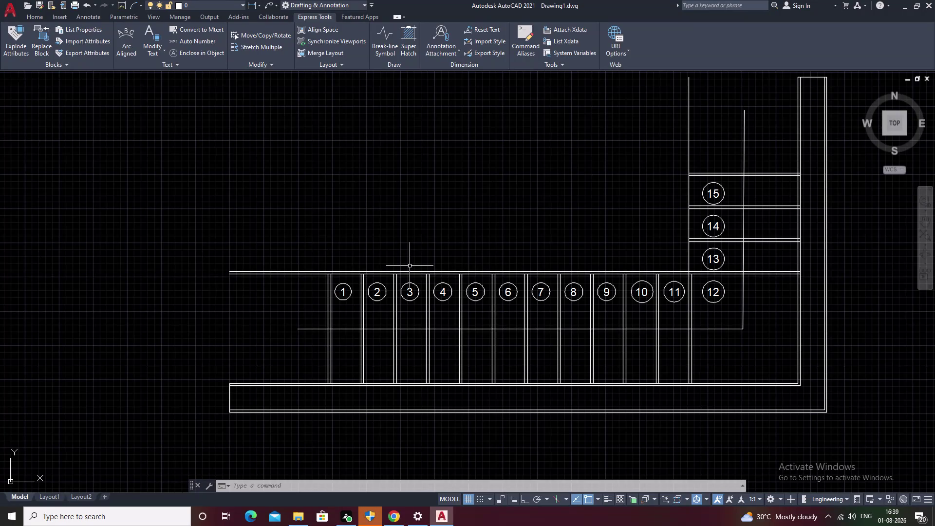
Cancel pending commands and clear the selected long line above the bays.
key(Escape)
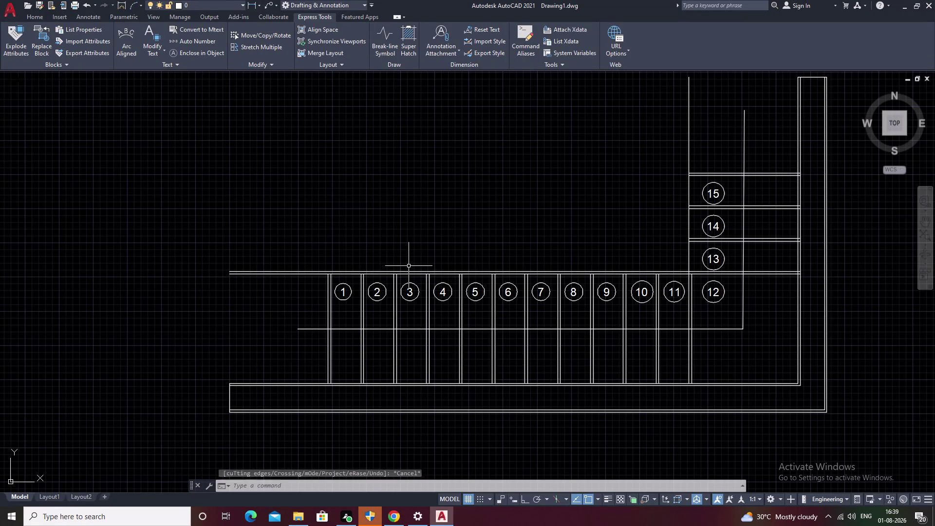
middle_drag(377, 262, 353, 268)
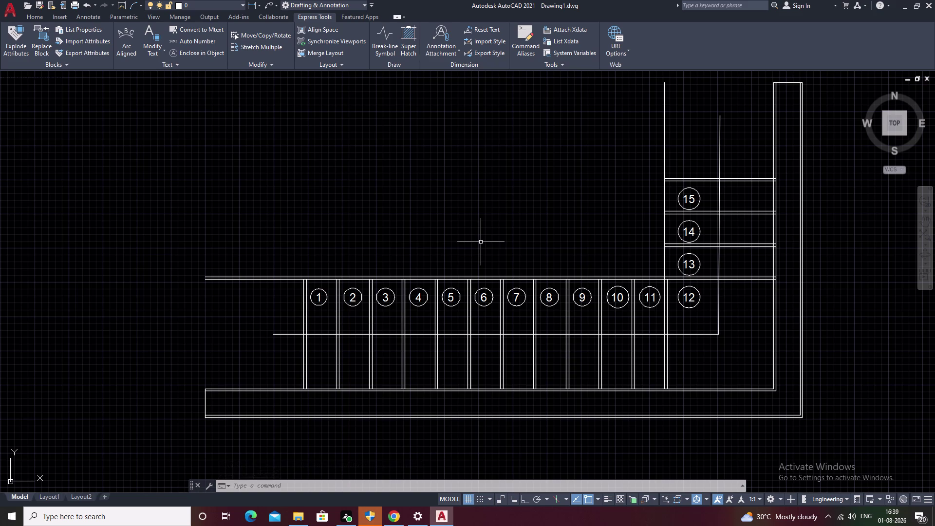
key(Escape)
click(479, 274)
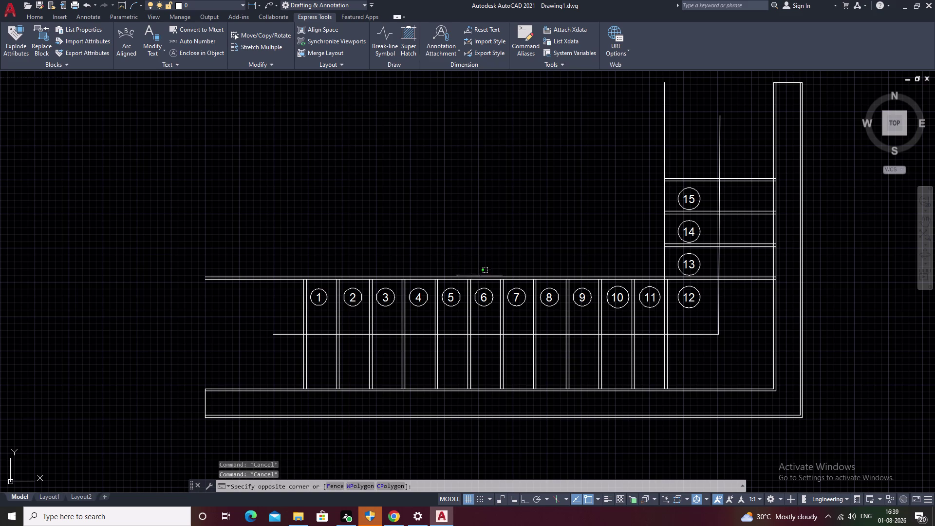
click(479, 277)
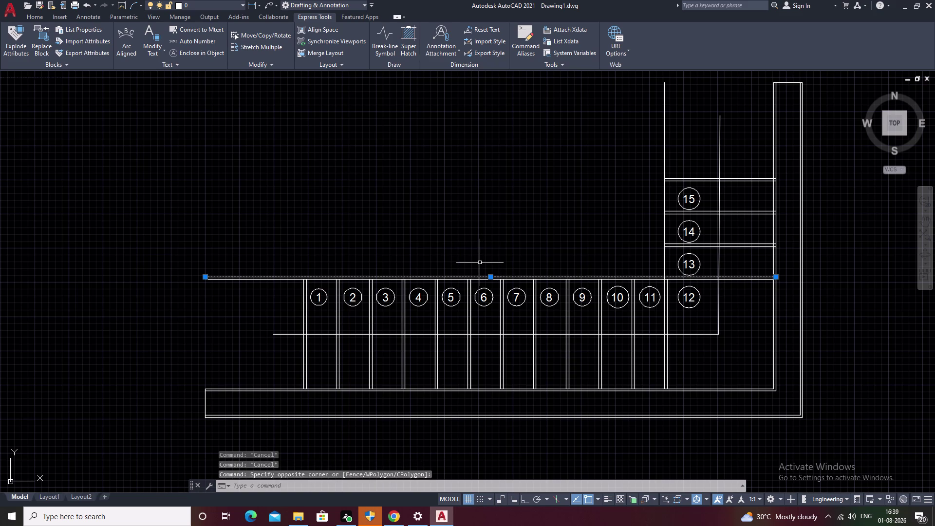
key(Escape)
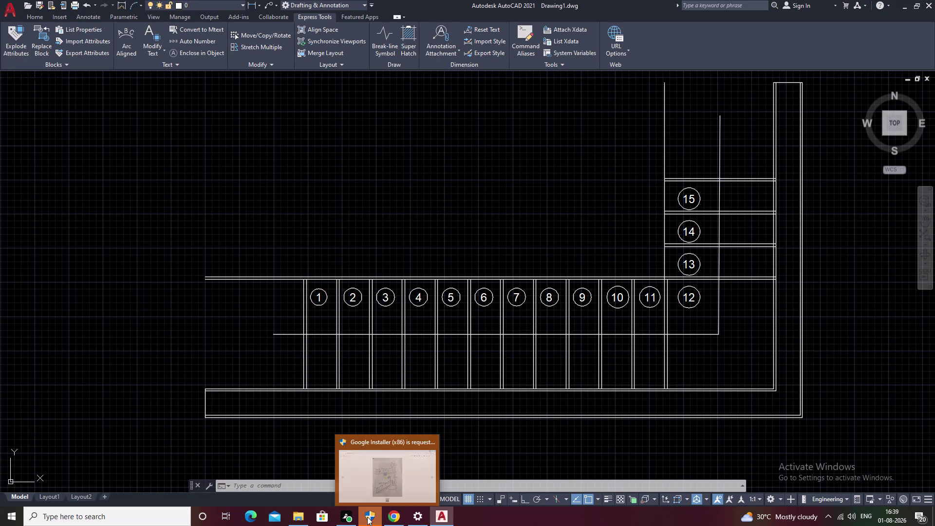
key(Escape)
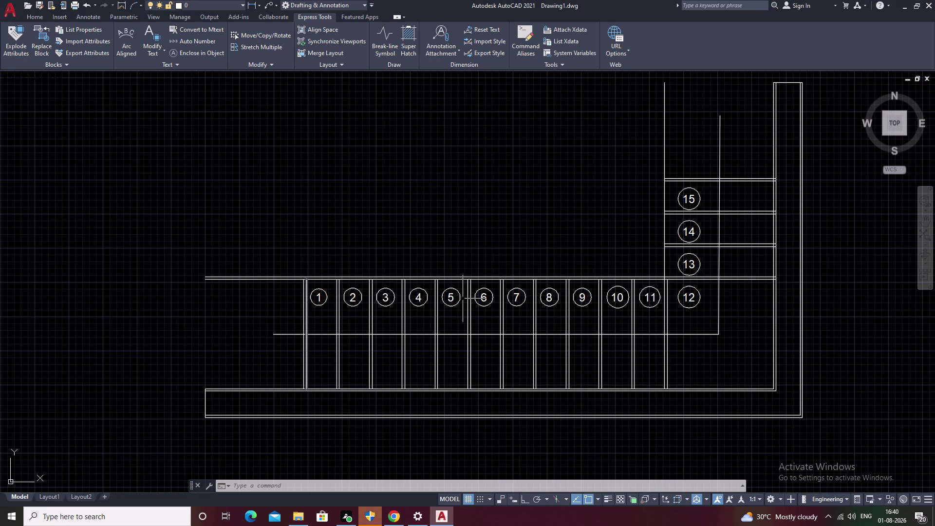
key(Escape)
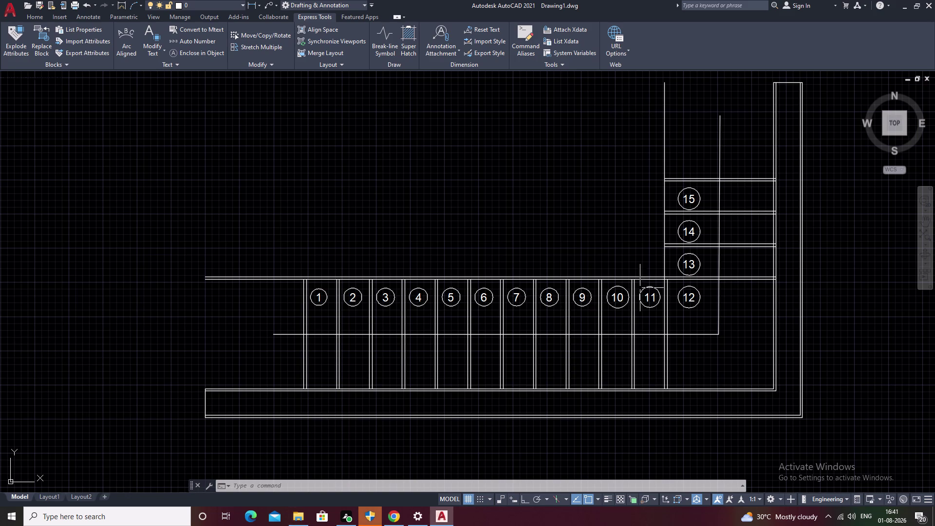
key(Escape)
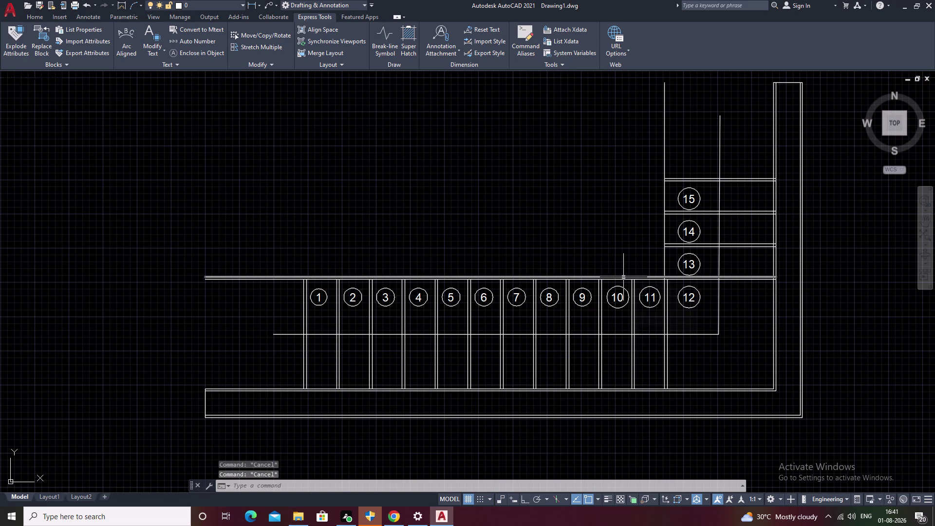
middle_drag(520, 257, 539, 241)
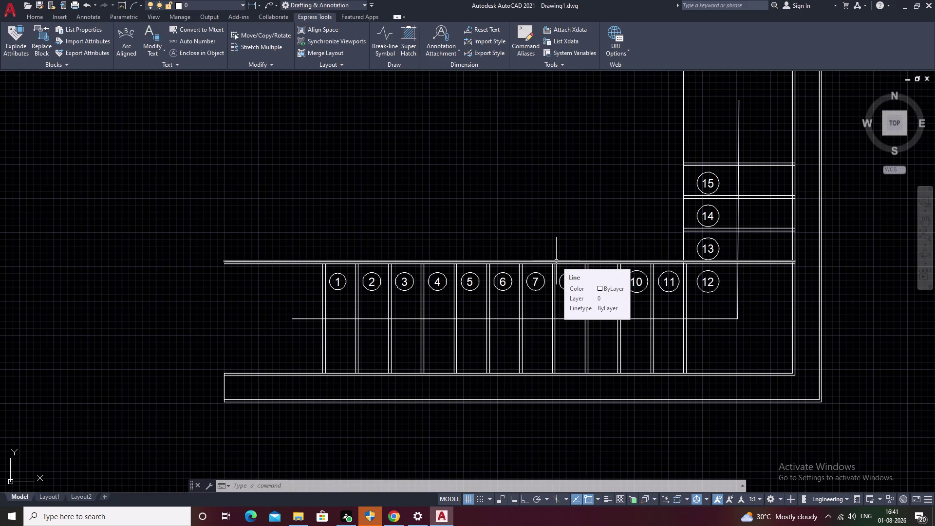
key(Escape)
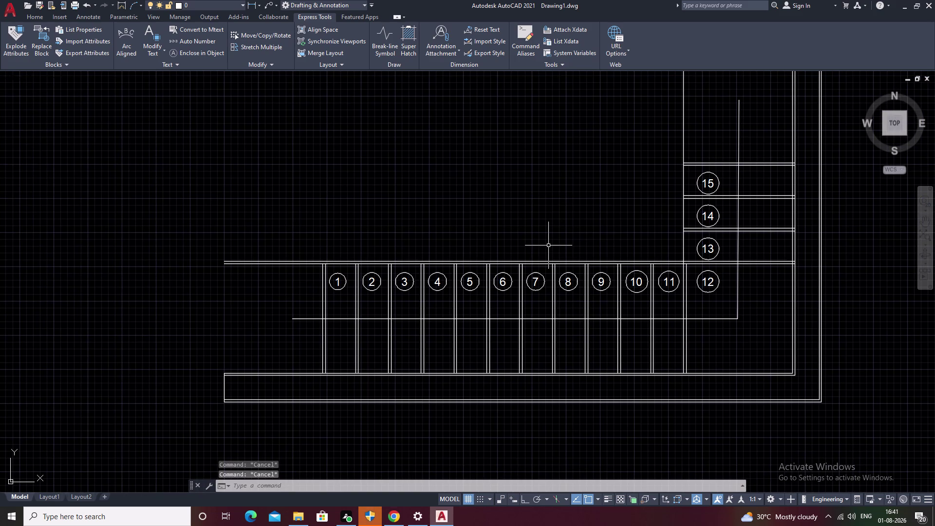
Try a TRIM fence near bays 10 to 12, then pan toward upper bays 13–15.
text(TR)
key(space)
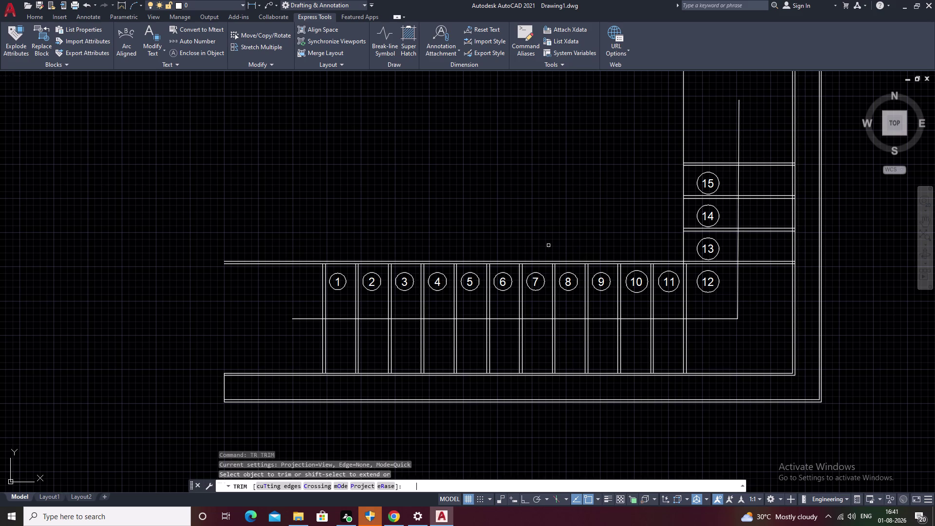
scroll(up, 3)
double_click(591, 264)
double_click(590, 268)
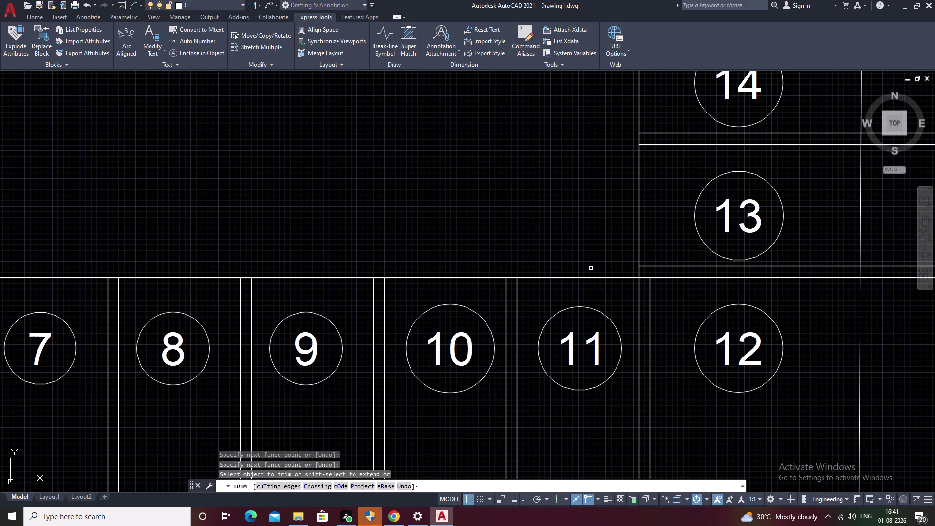
key(Escape)
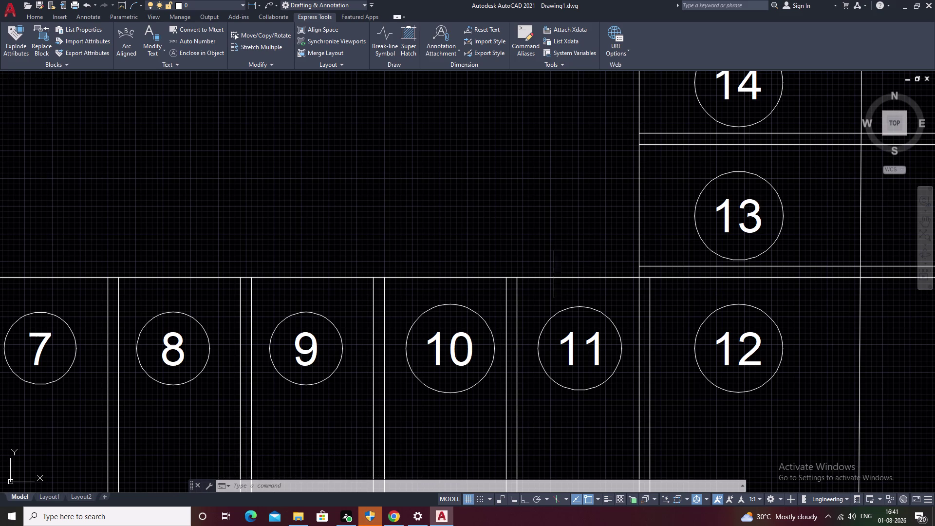
scroll(up, 3)
scroll(down, 3)
middle_drag(697, 297, 559, 316)
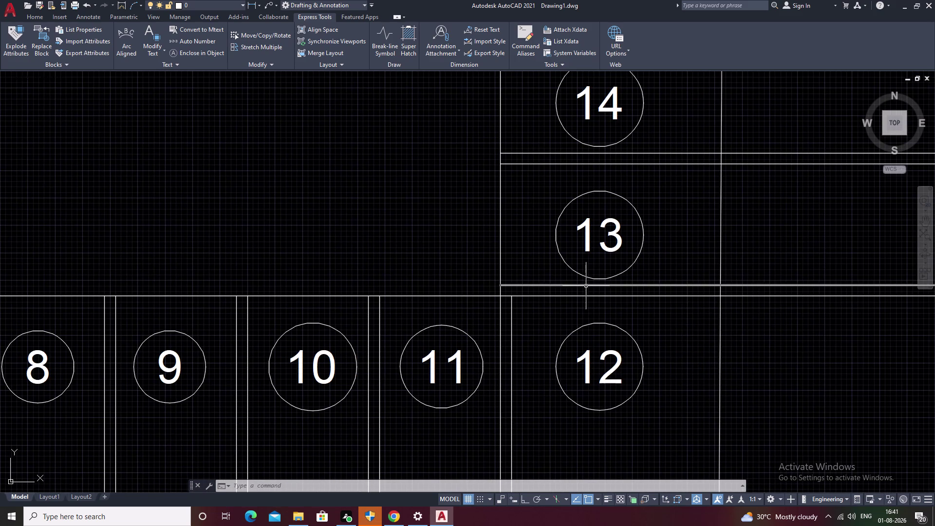
middle_drag(704, 269, 705, 279)
middle_drag(207, 266, 398, 295)
scroll(down, 3)
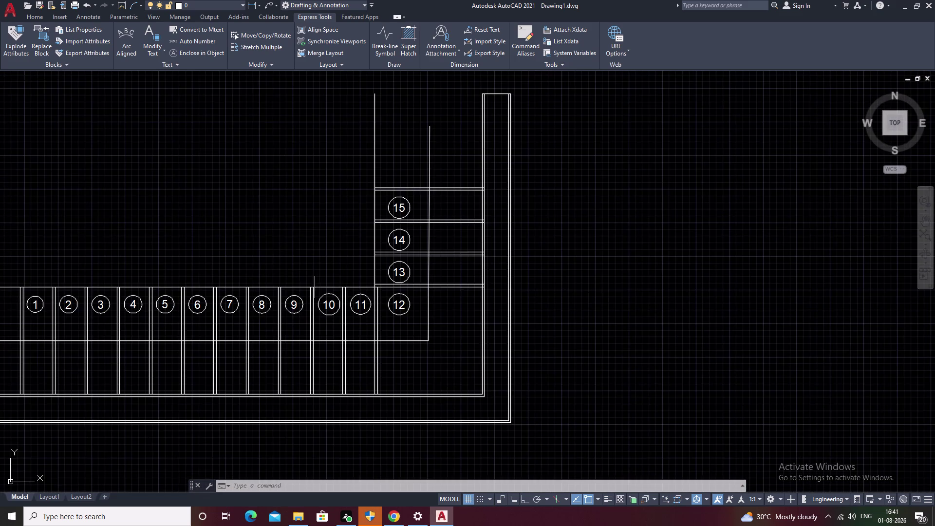
middle_drag(287, 274, 413, 296)
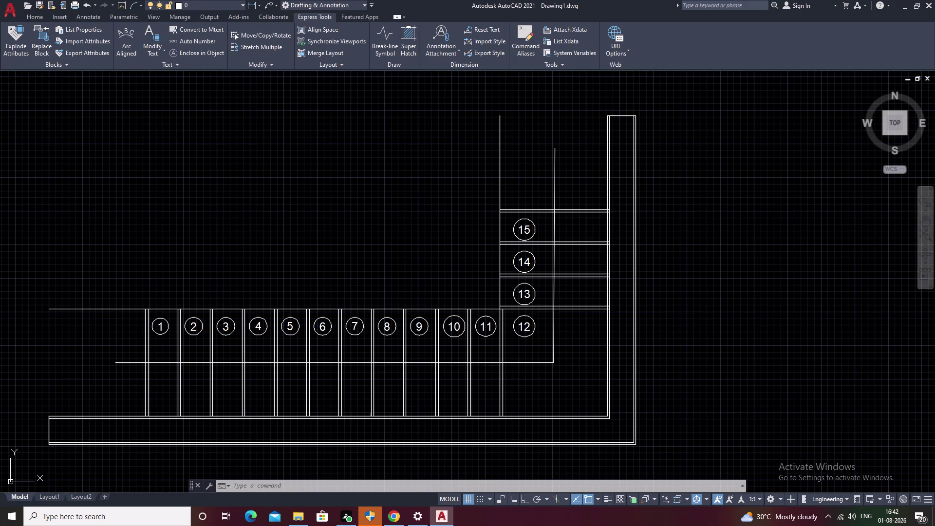
Select the bay 11–12 divider, start trimming with the Erase option, then cancel.
scroll(up, 3)
scroll(down, 3)
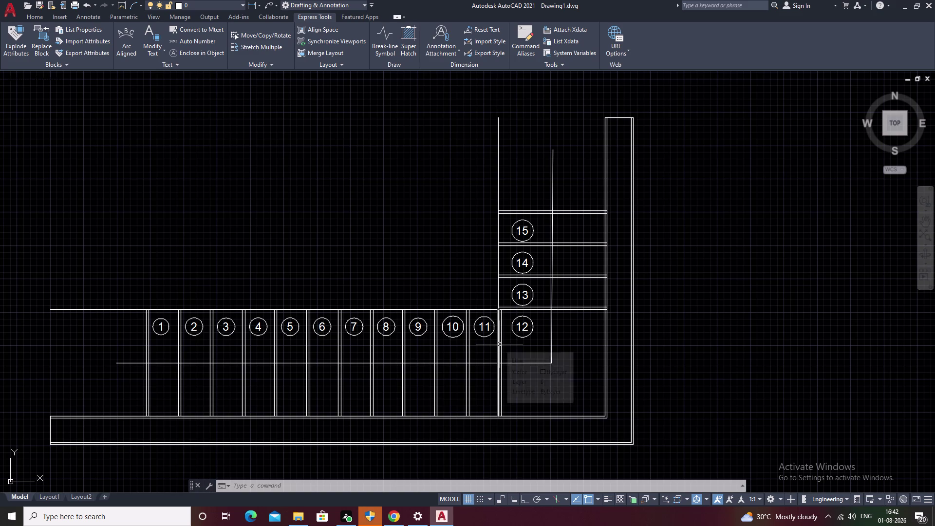
click(499, 344)
click(503, 343)
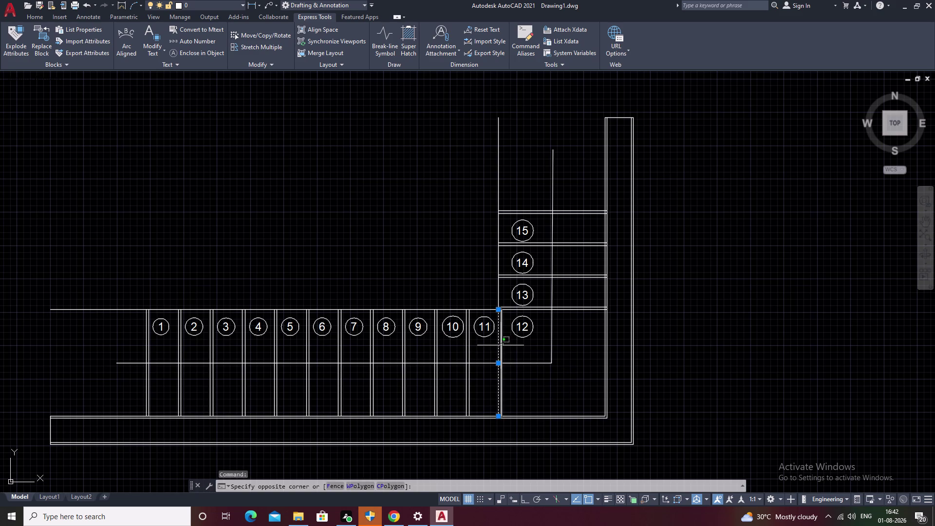
click(500, 345)
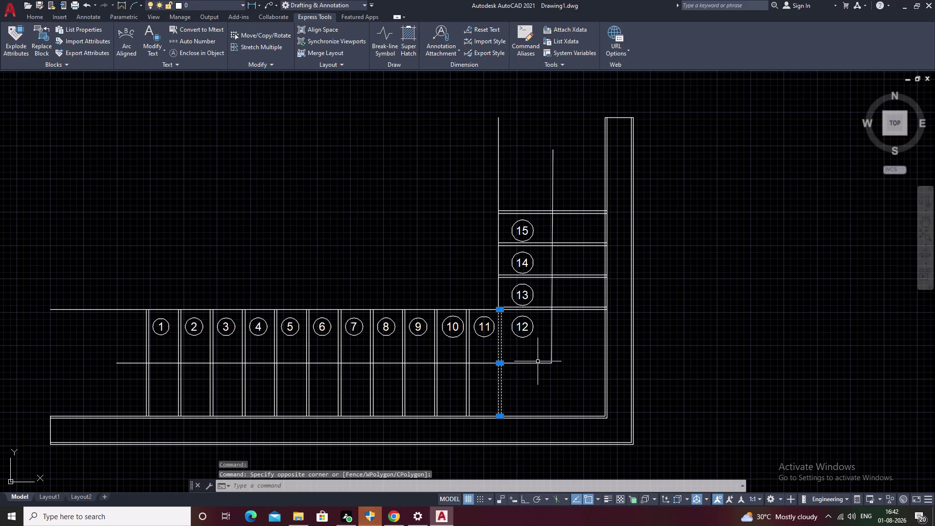
key(space)
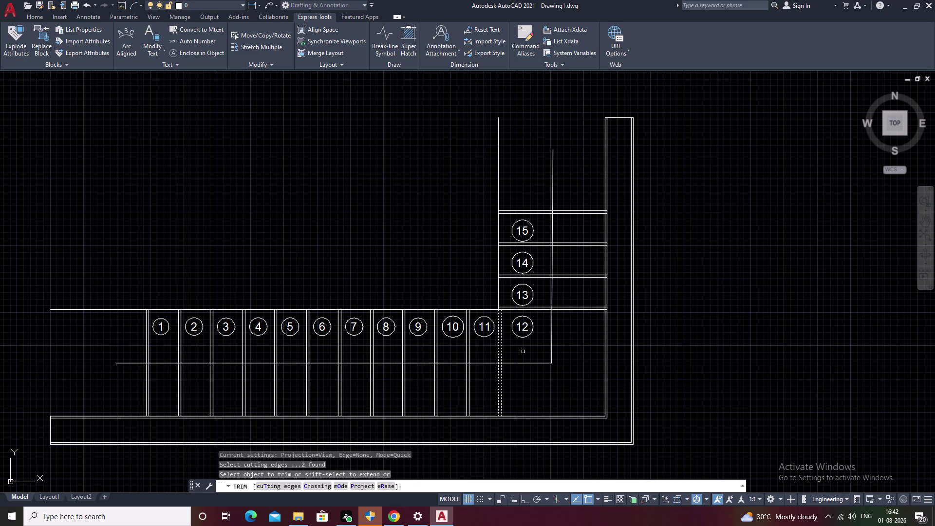
key(e)
text(E)
key(space)
key(Escape)
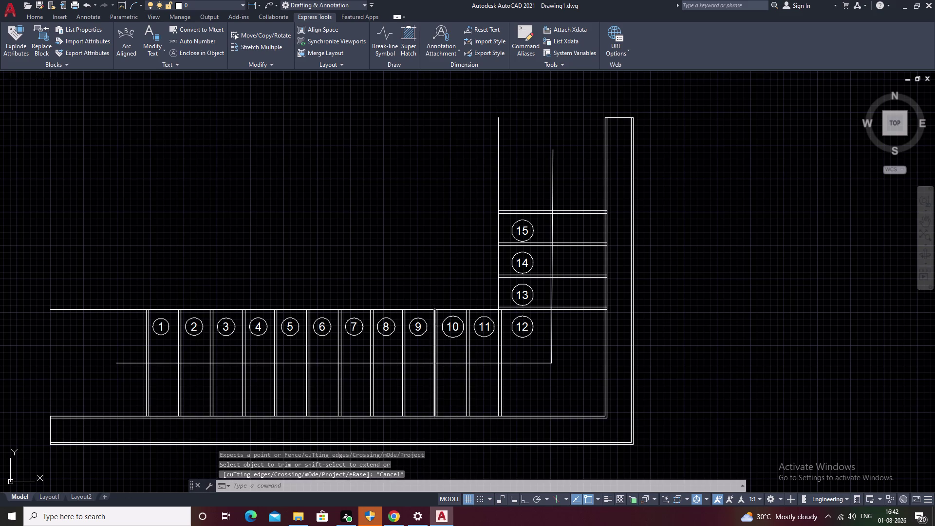
Undo 26 recent edits, removing the number circles and resetting every bay label to 1.
key(ctrl+z)
key(ctrl+z)
key(ctrl+z)
key(ctrl+z)
key(ctrl+z)
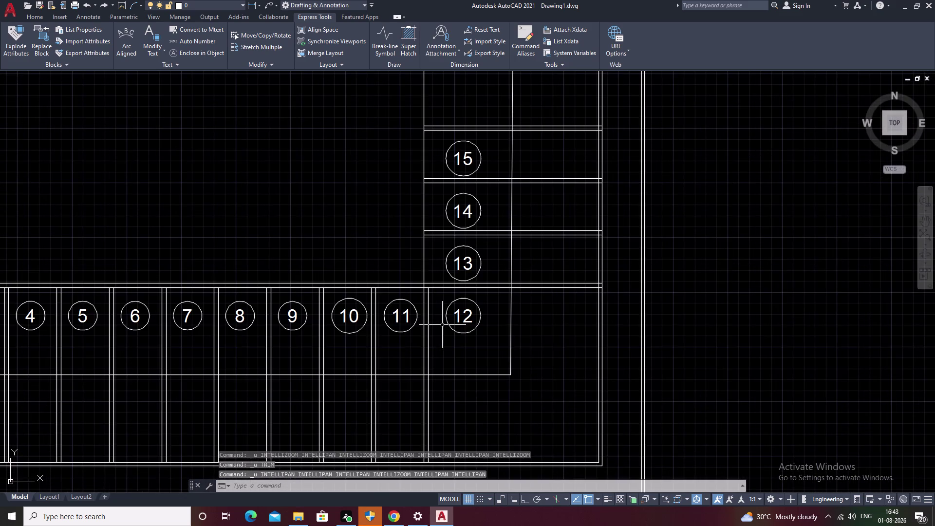
key(ctrl+z)
key(ctrl+z)
key(ctrl+z)
key(ctrl+z)
key(ctrl+z)
key(ctrl+z)
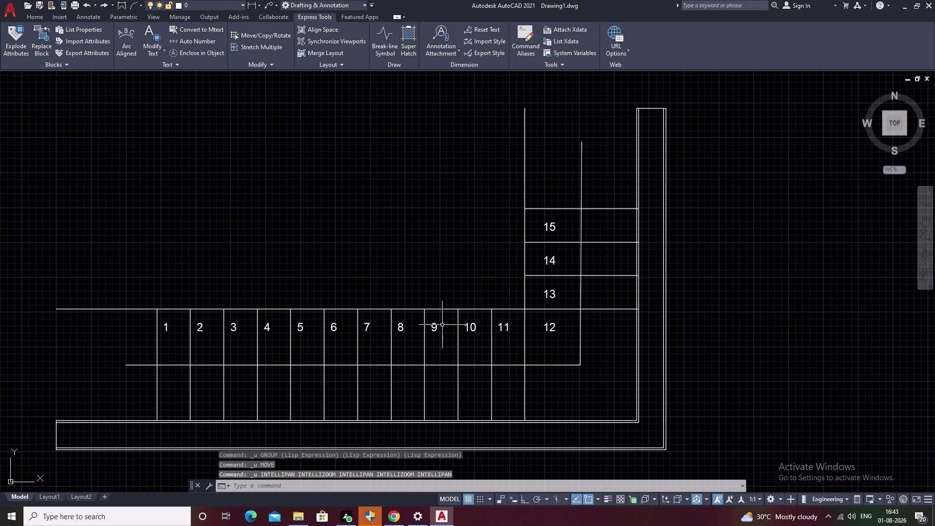
key(ctrl+z)
key(ctrl+z)
key(ctrl+z)
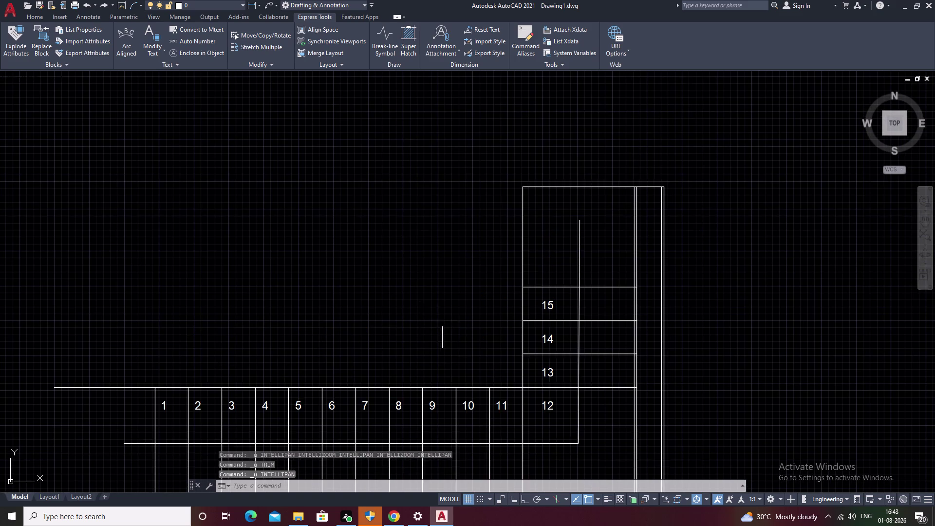
key(ctrl+z)
key(ctrl+z)
key(ctrl+z)
key(ctrl+z)
key(ctrl+z)
key(ctrl+z)
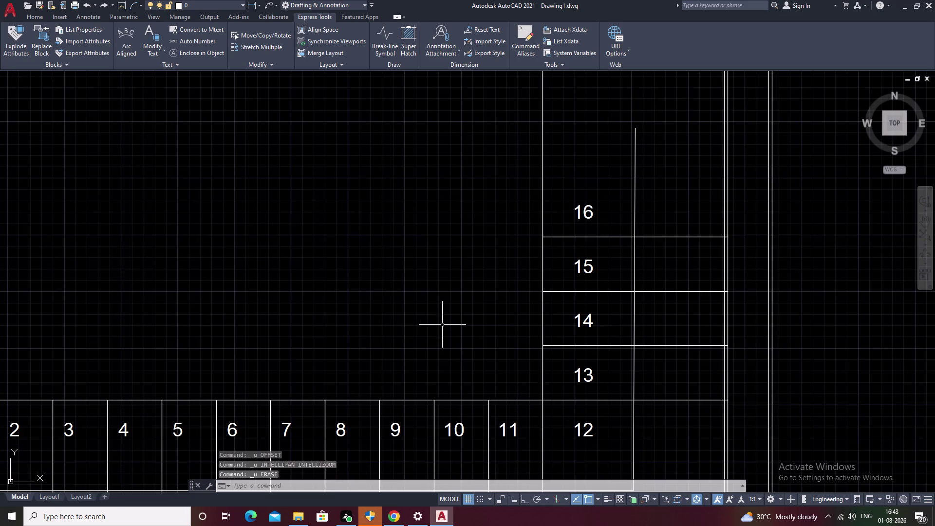
key(ctrl+z)
key(ctrl+z)
key(ctrl+z)
key(ctrl+z)
key(ctrl+z)
key(ctrl+z)
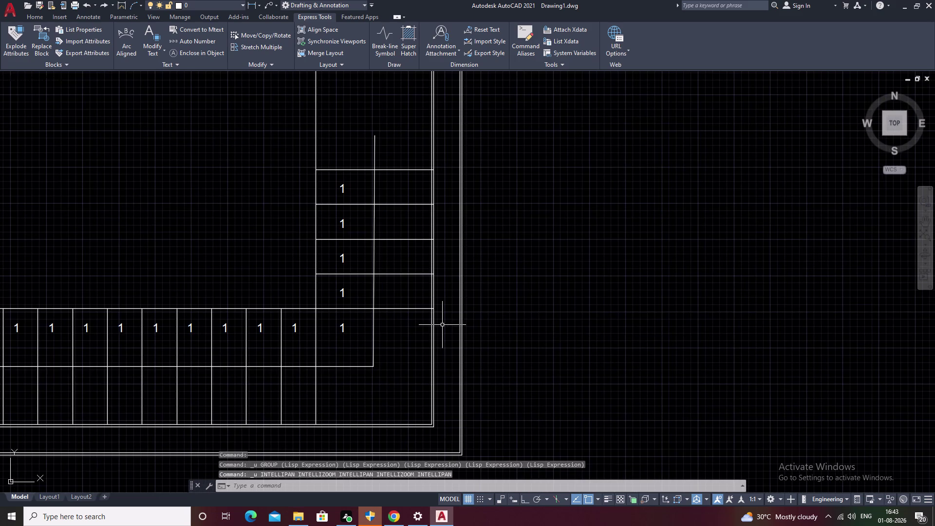
middle_drag(393, 326, 639, 313)
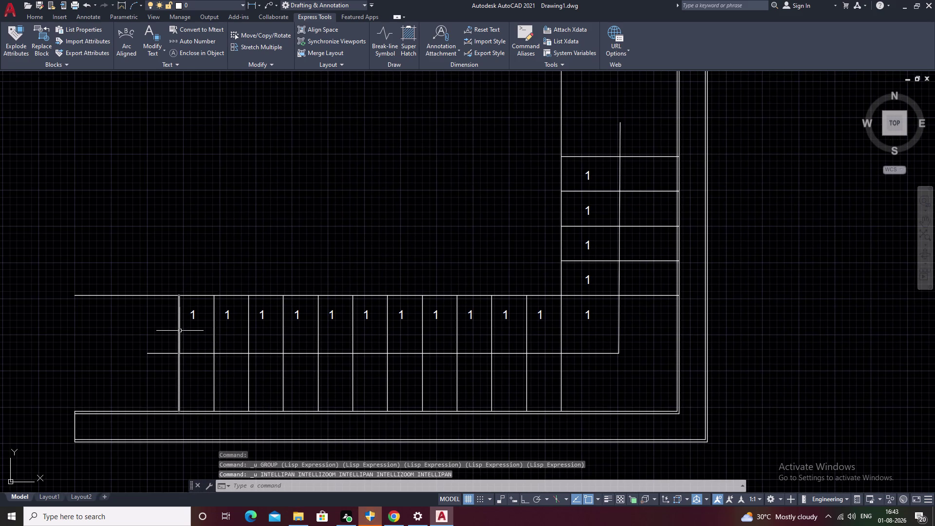
click(180, 330)
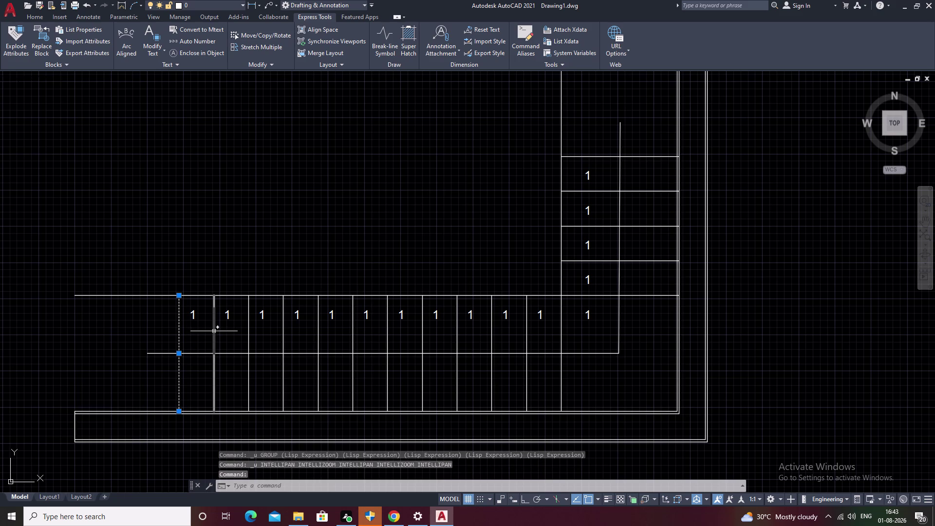
text(E)
key(space)
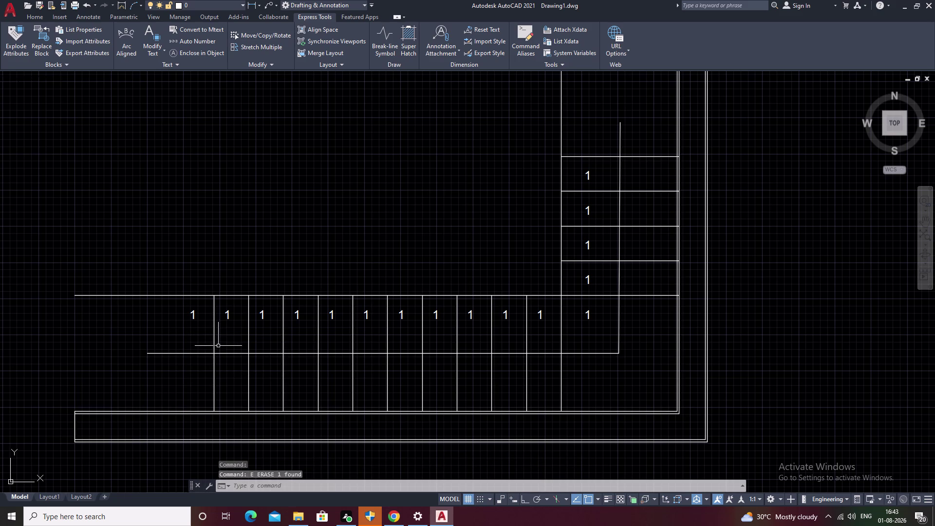
click(194, 317)
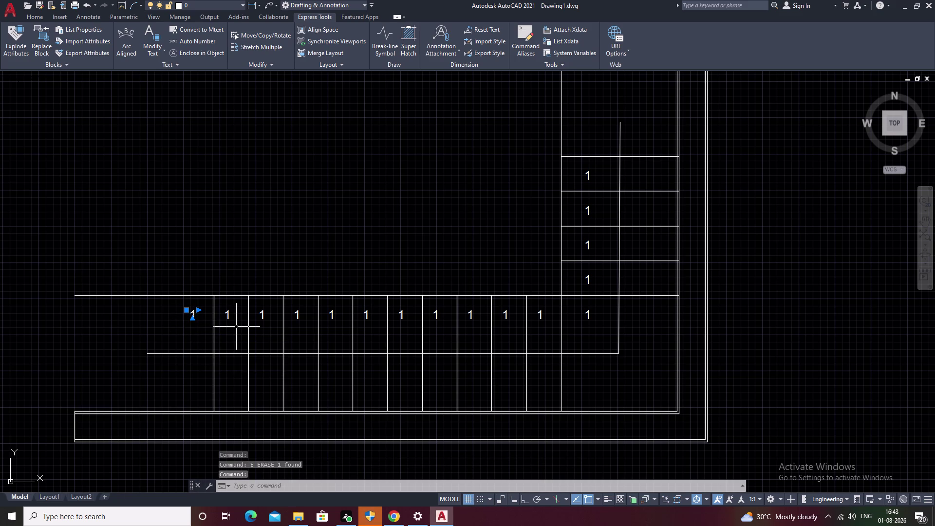
text(E)
key(space)
middle_drag(419, 349, 376, 351)
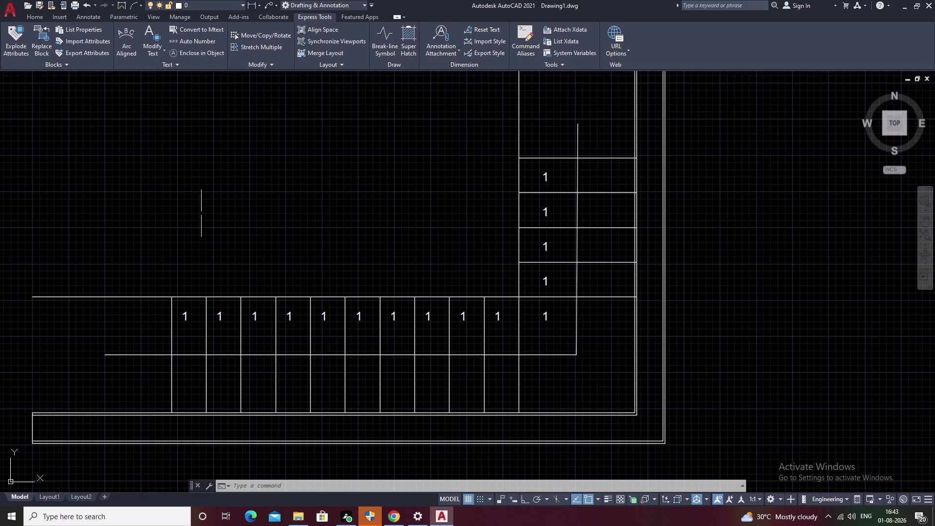
middle_drag(205, 354, 301, 360)
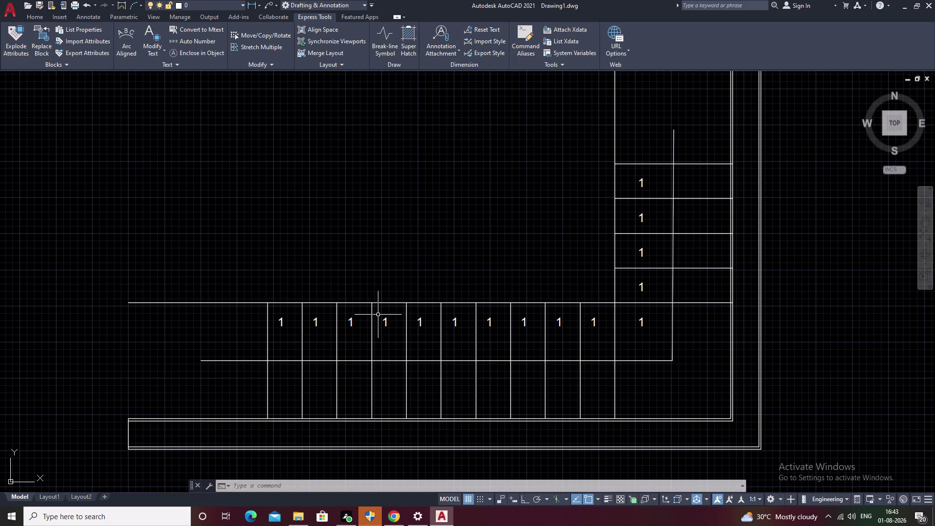
middle_drag(377, 345, 391, 306)
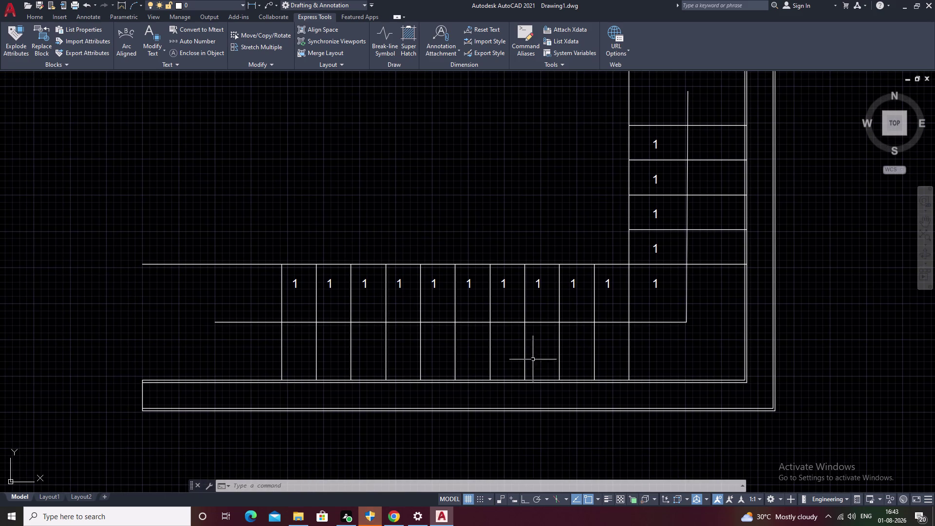
middle_drag(428, 342, 494, 311)
scroll(down, 3)
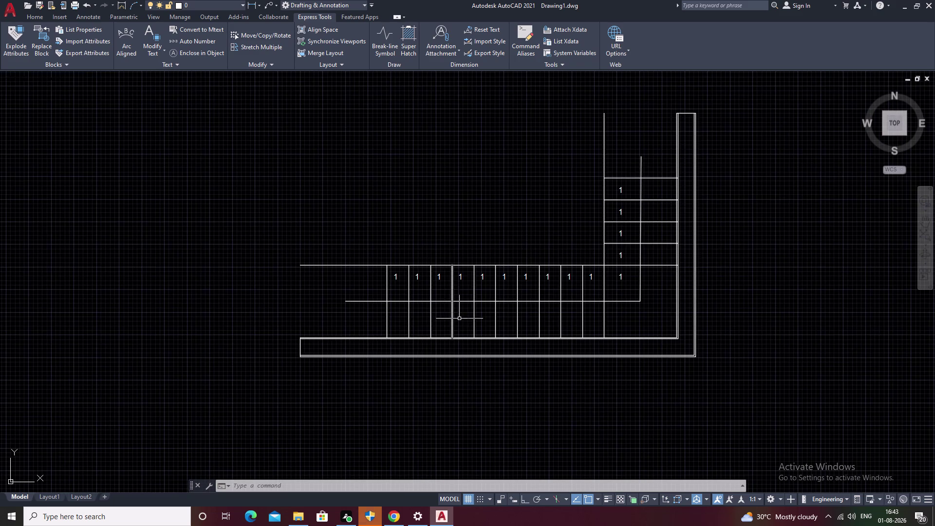
middle_drag(474, 317, 437, 356)
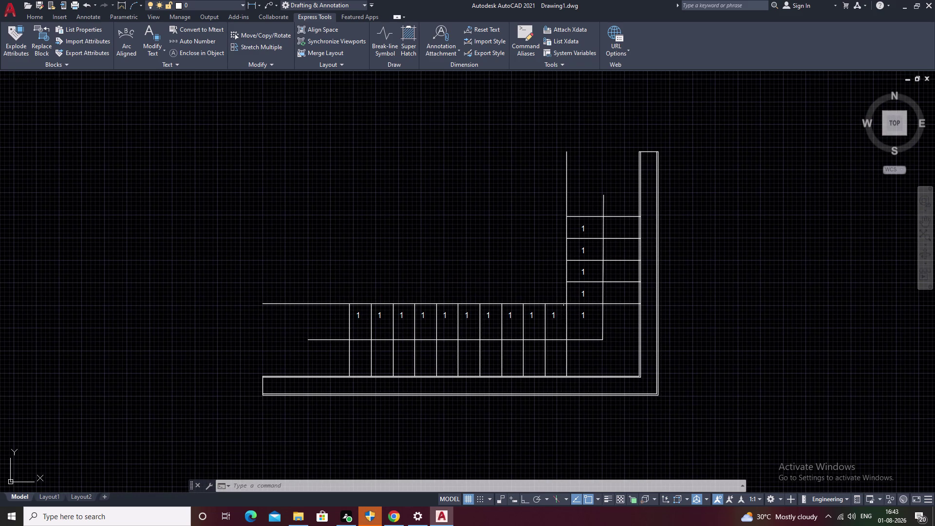
scroll(up, 3)
middle_drag(582, 327, 581, 308)
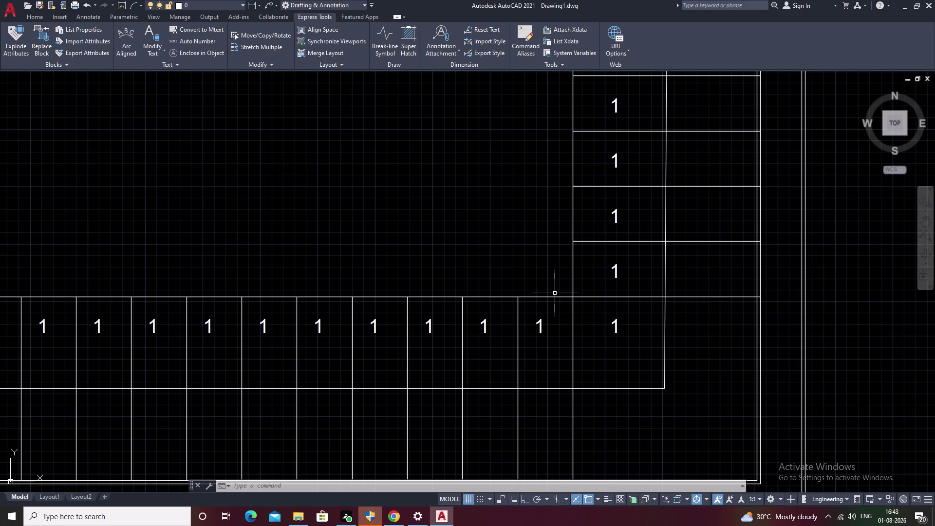
Offset the top bay line and the inner vertical line outward by 2.
text(O)
key(space)
key(2)
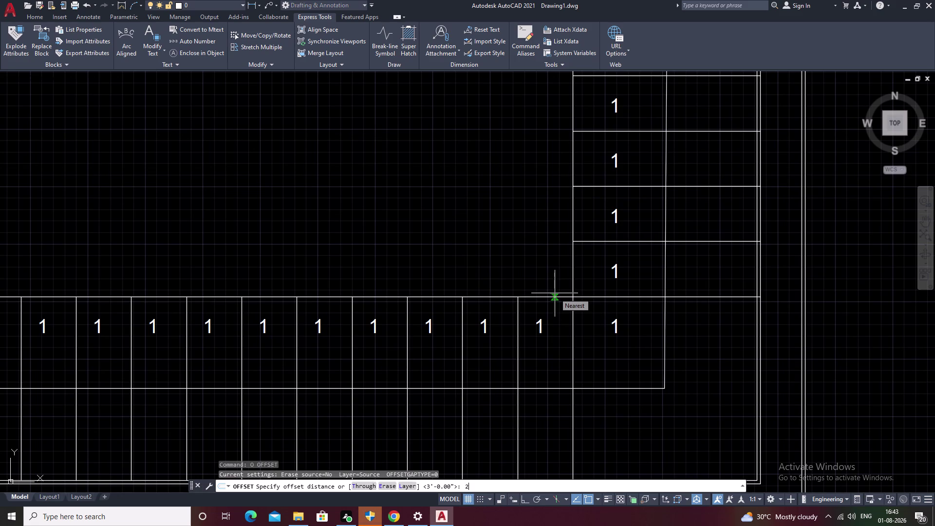
key(space)
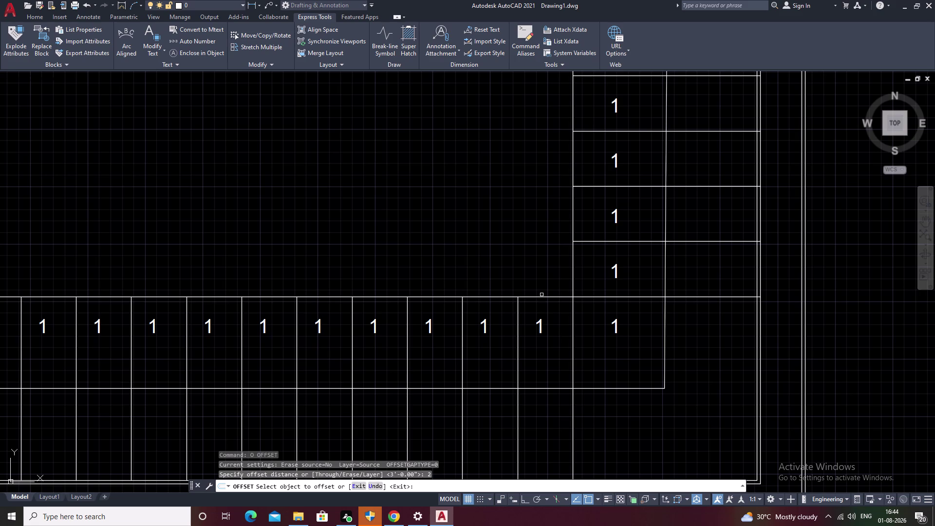
click(542, 296)
click(540, 275)
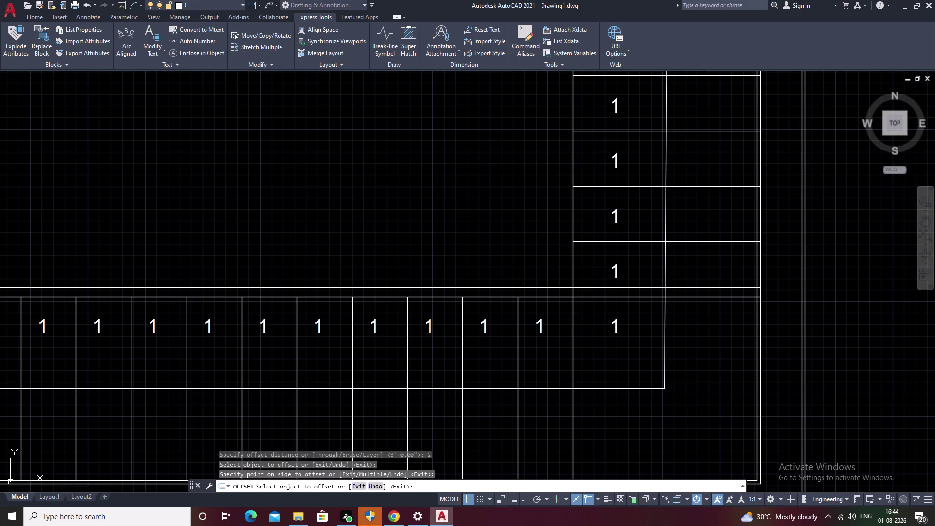
click(571, 252)
click(538, 254)
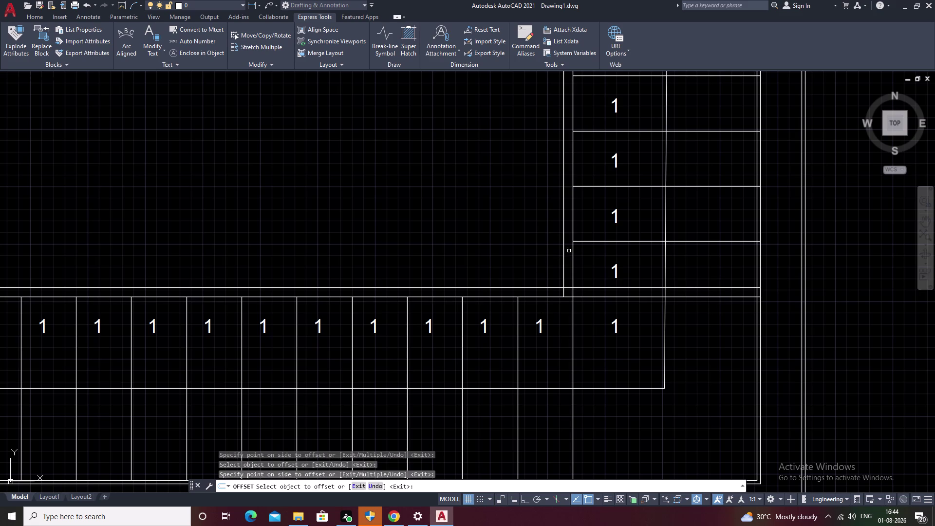
key(Escape)
Fence-trim the overshooting line ends at the L's inner corner.
text(TR)
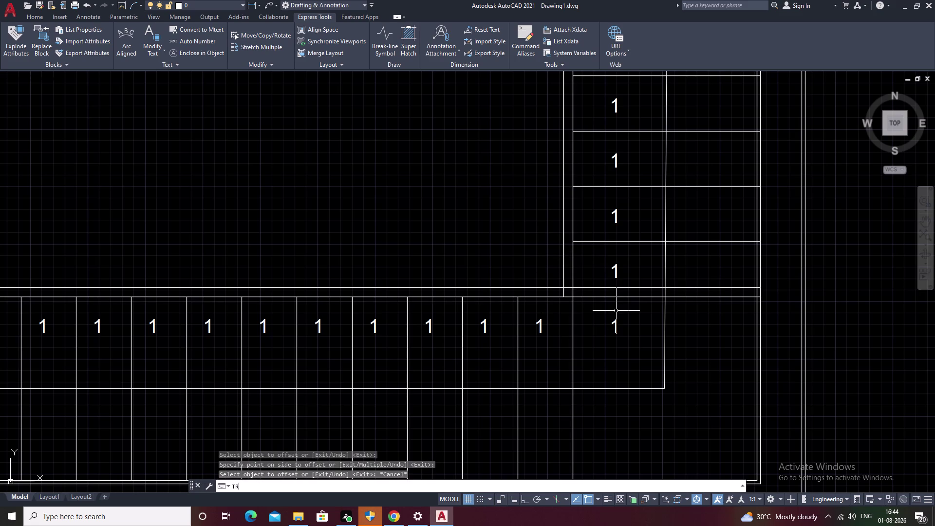
key(space)
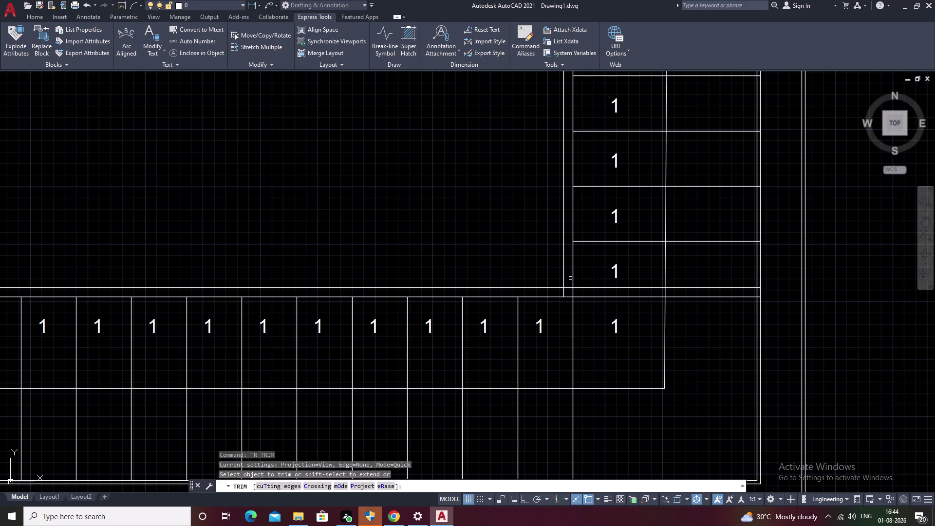
scroll(up, 3)
drag(563, 284, 535, 320)
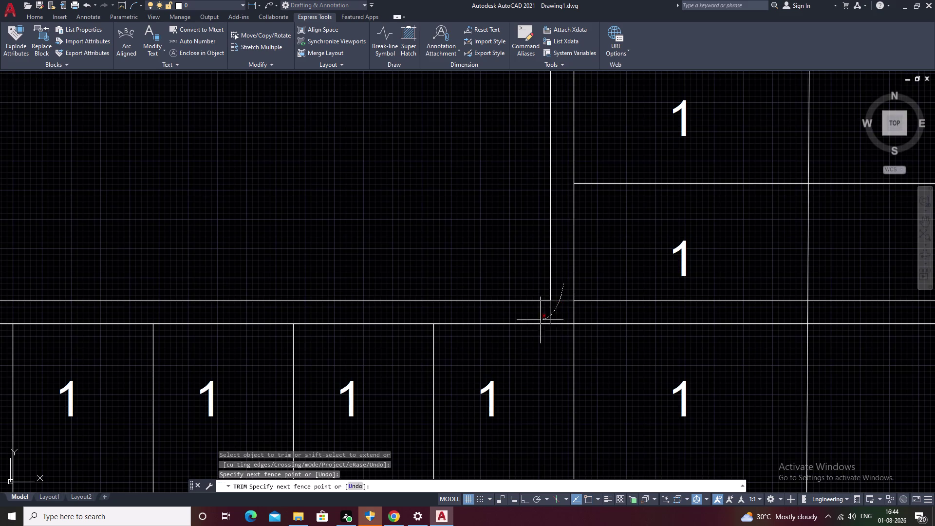
drag(535, 321, 534, 321)
scroll(down, 3)
middle_drag(695, 351, 660, 294)
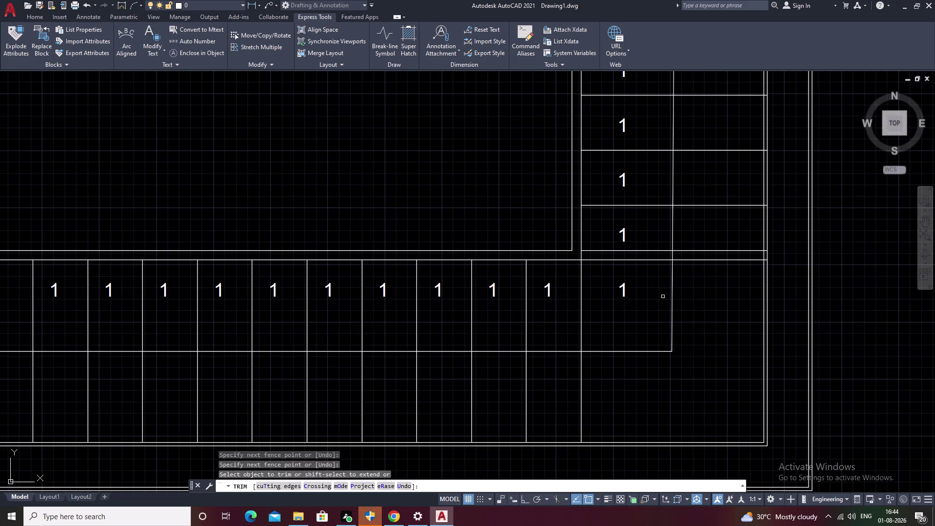
key(Escape)
click(652, 250)
text(E)
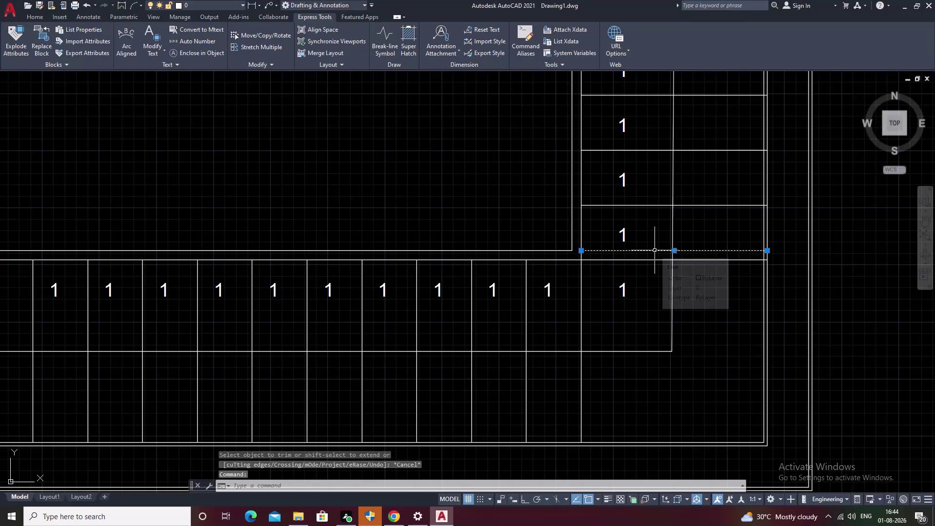
key(space)
scroll(down, 3)
middle_drag(614, 305, 634, 286)
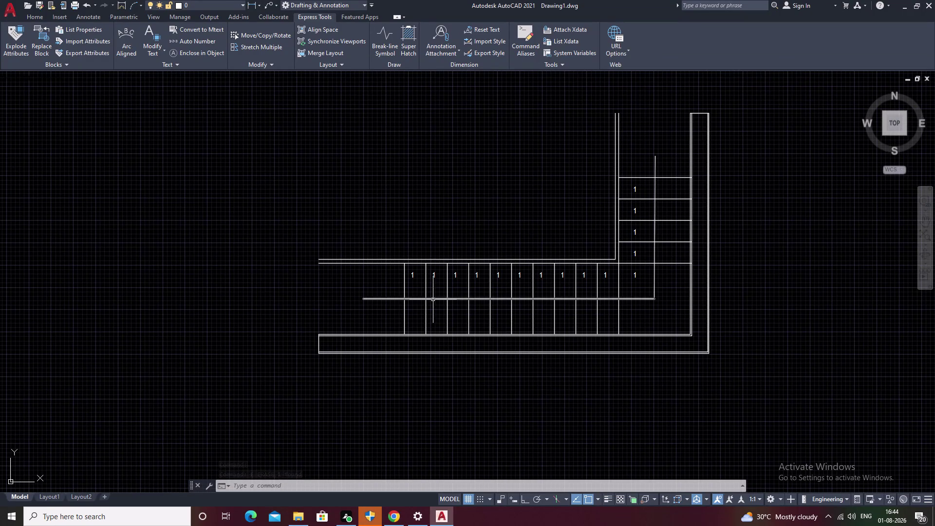
scroll(up, 3)
middle_drag(368, 273, 421, 271)
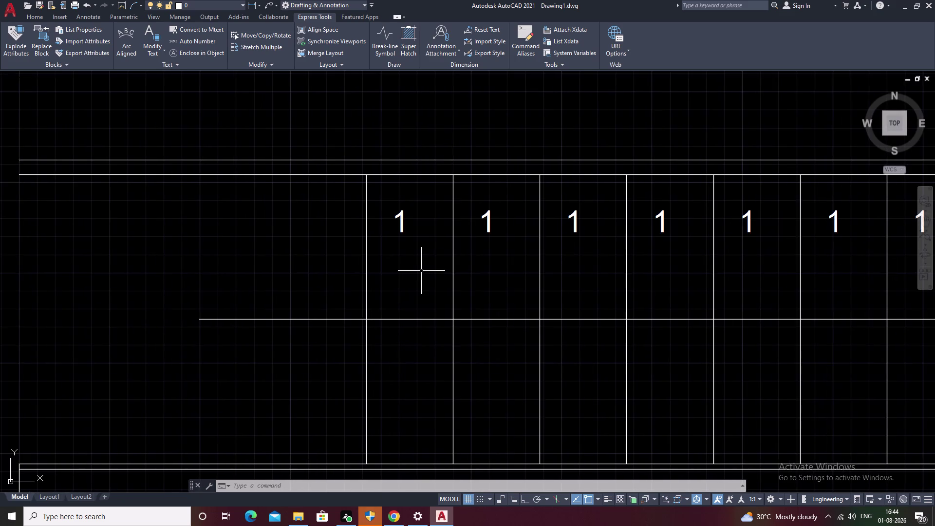
Offset the first three bay dividers 1 unit to the right.
text(O)
key(space)
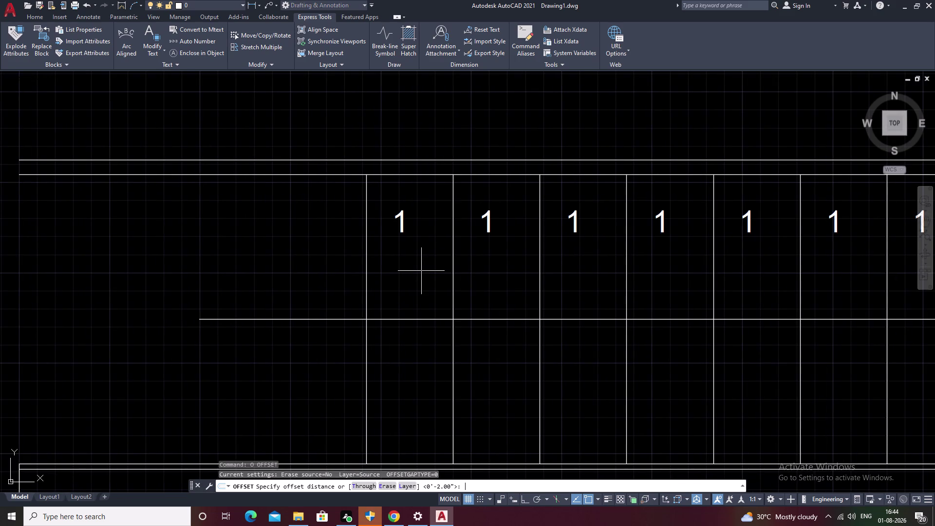
text(1)
key(space)
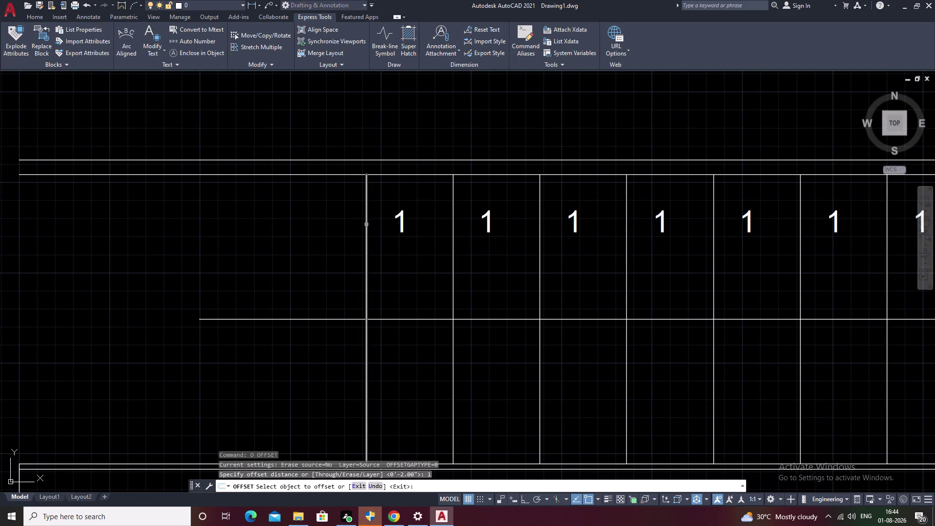
click(367, 239)
click(380, 243)
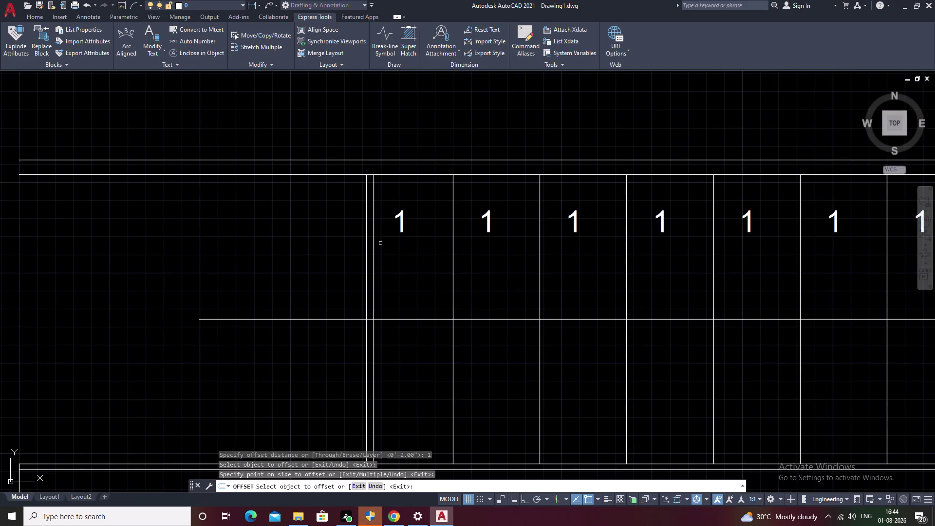
click(454, 284)
click(469, 283)
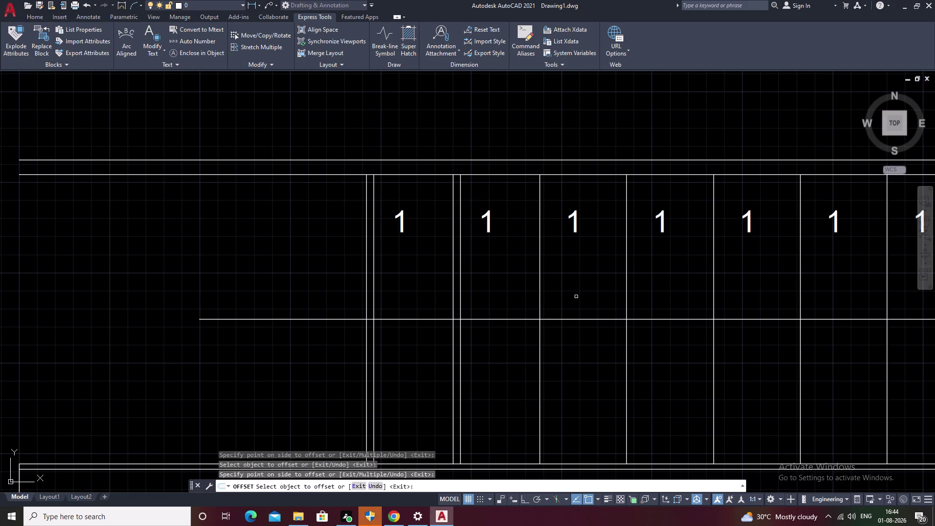
click(540, 300)
click(568, 300)
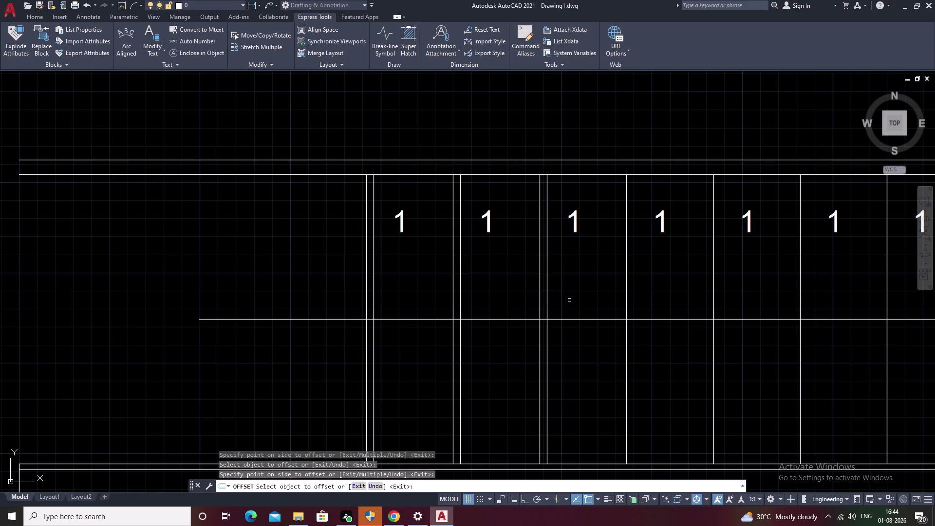
middle_click(572, 299)
middle_drag(571, 299, 475, 321)
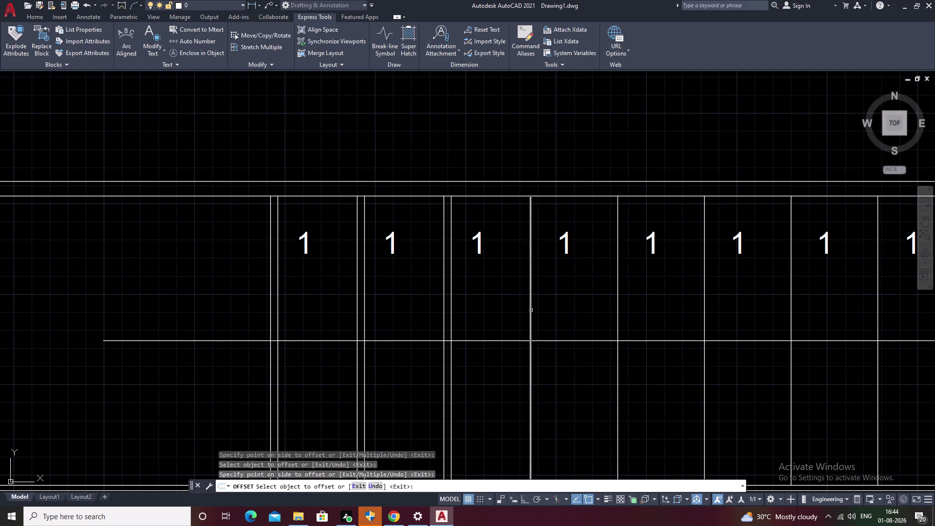
Offset six more dividers along the row 1 unit to the right.
click(530, 310)
click(570, 311)
click(617, 309)
click(650, 311)
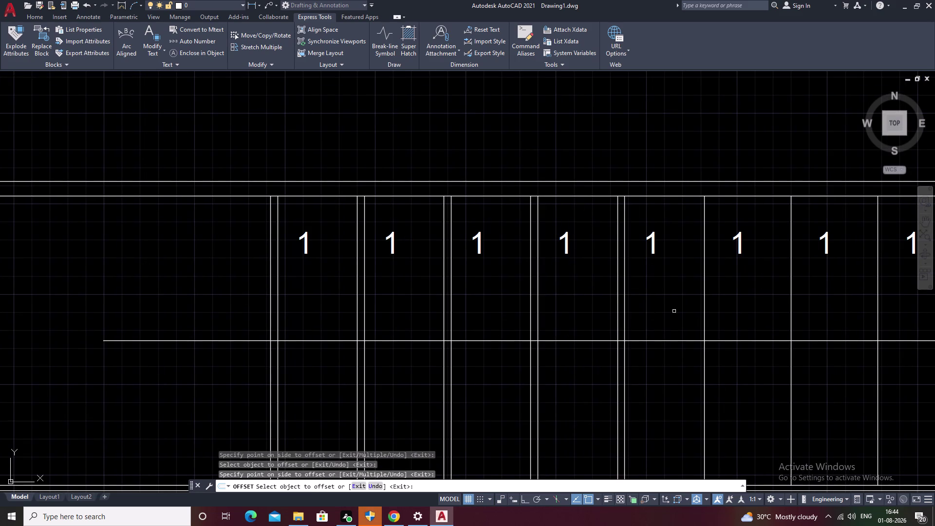
middle_drag(674, 311, 538, 337)
click(570, 323)
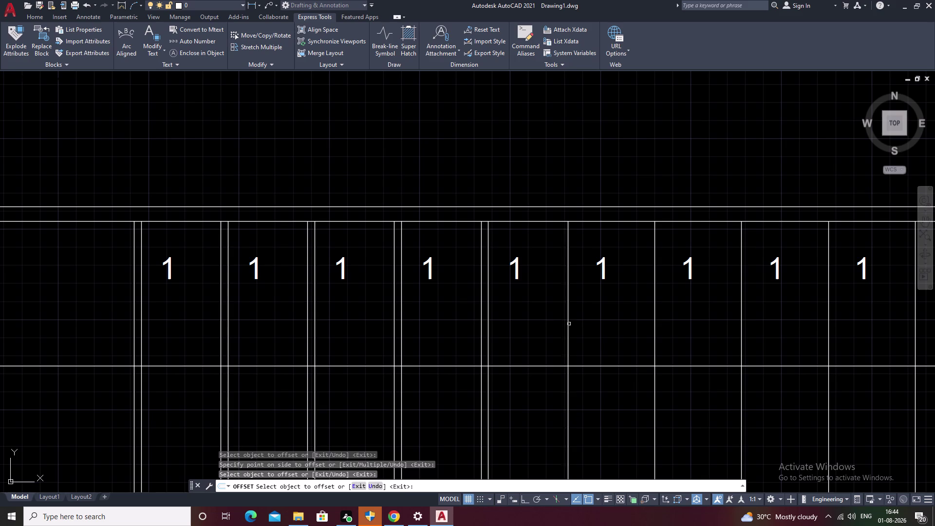
click(567, 324)
click(607, 324)
click(655, 322)
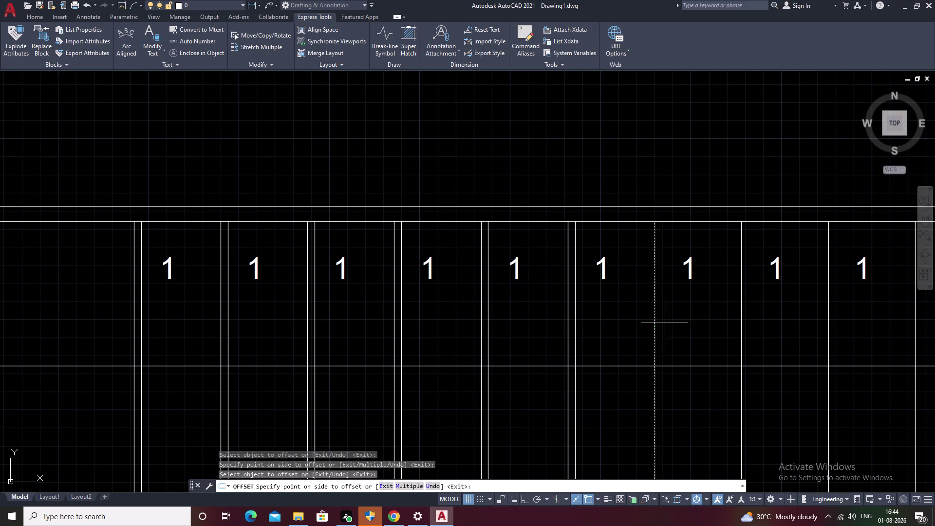
click(685, 324)
middle_drag(685, 324, 526, 343)
click(581, 325)
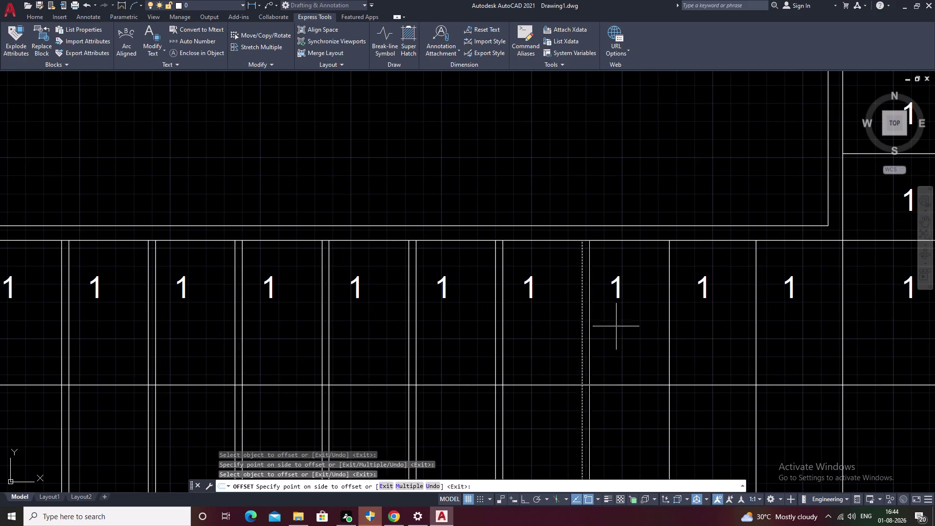
click(628, 327)
double_click(668, 330)
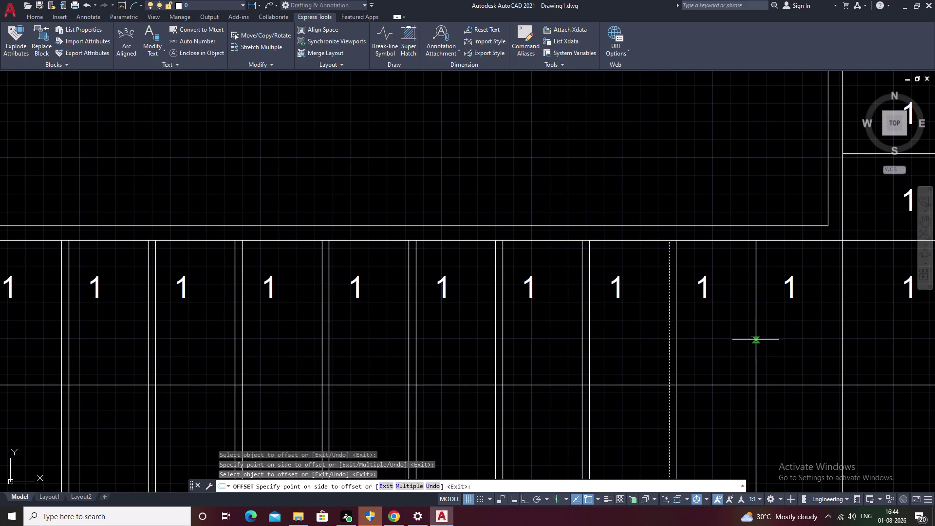
key(space)
key(space)
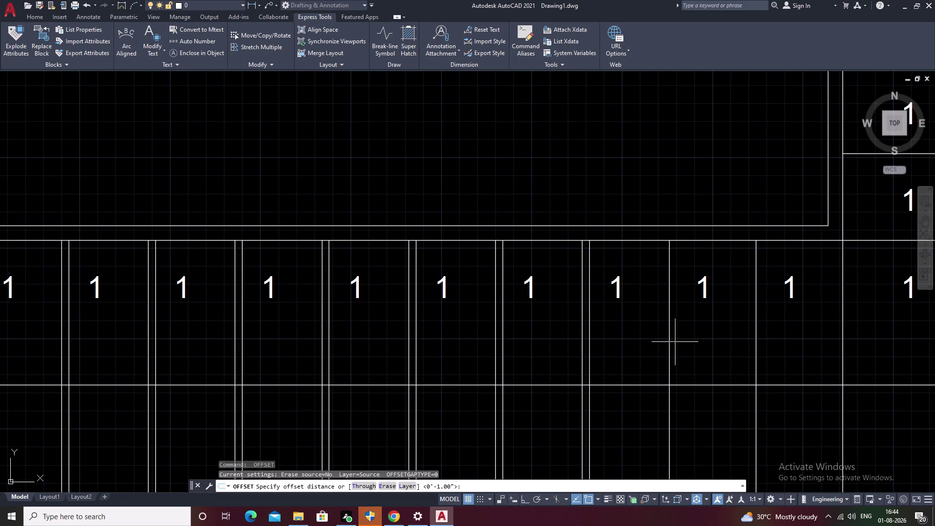
Offset five more dividers toward the corner bay by 1 unit.
key(space)
click(670, 344)
click(671, 345)
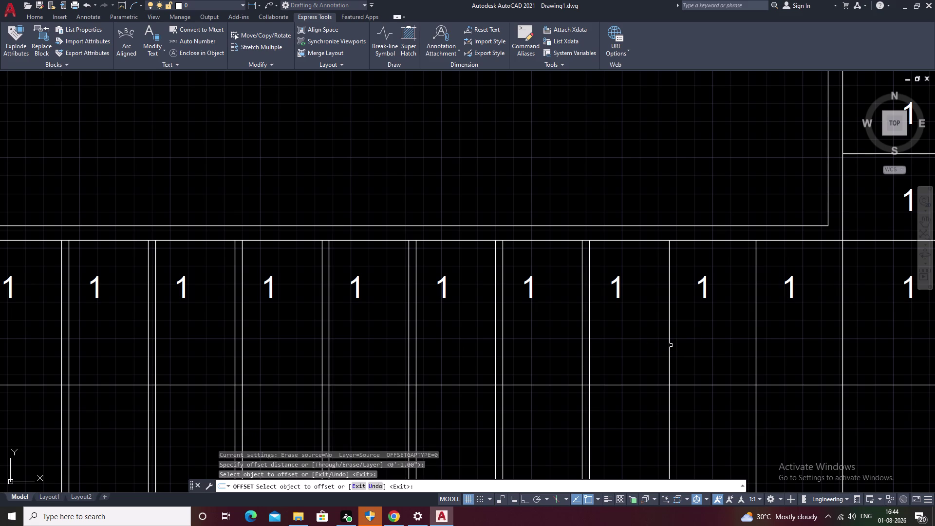
click(669, 344)
click(694, 341)
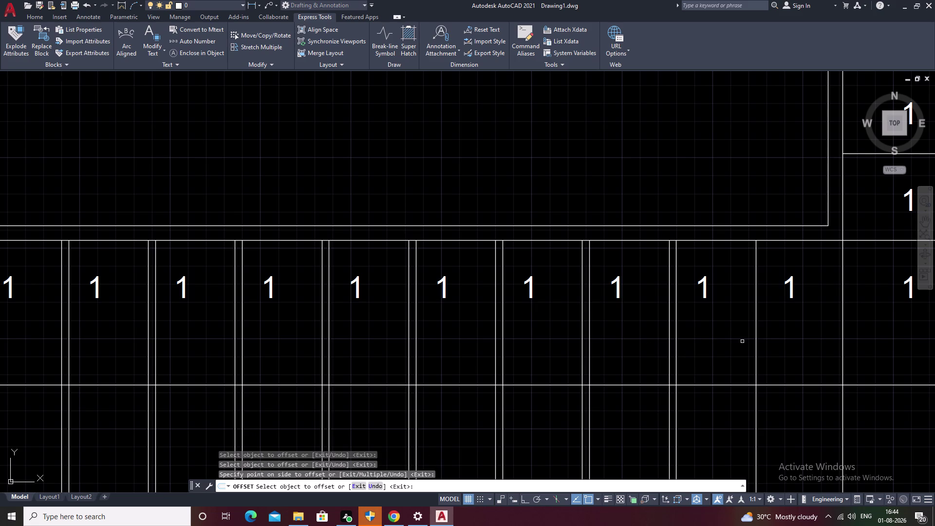
click(754, 342)
click(786, 340)
middle_drag(797, 341, 670, 363)
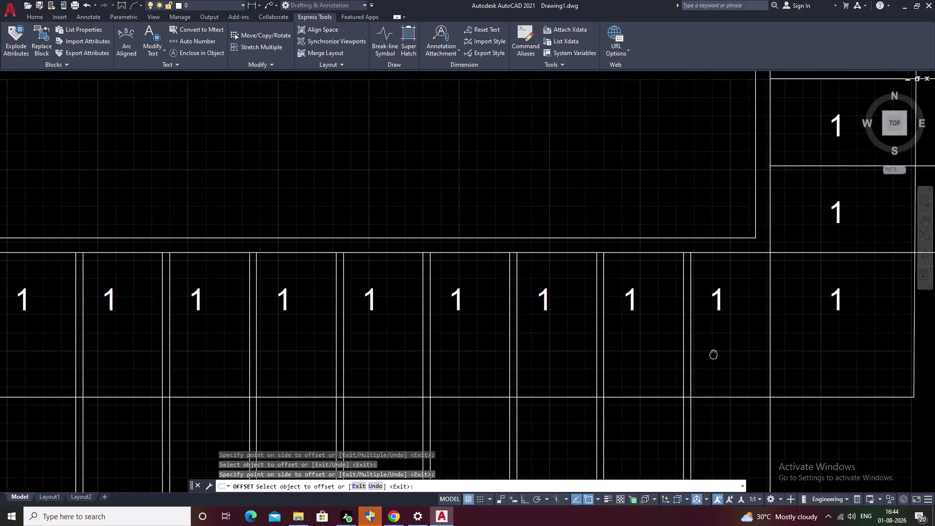
middle_drag(670, 362, 614, 368)
click(660, 349)
click(689, 349)
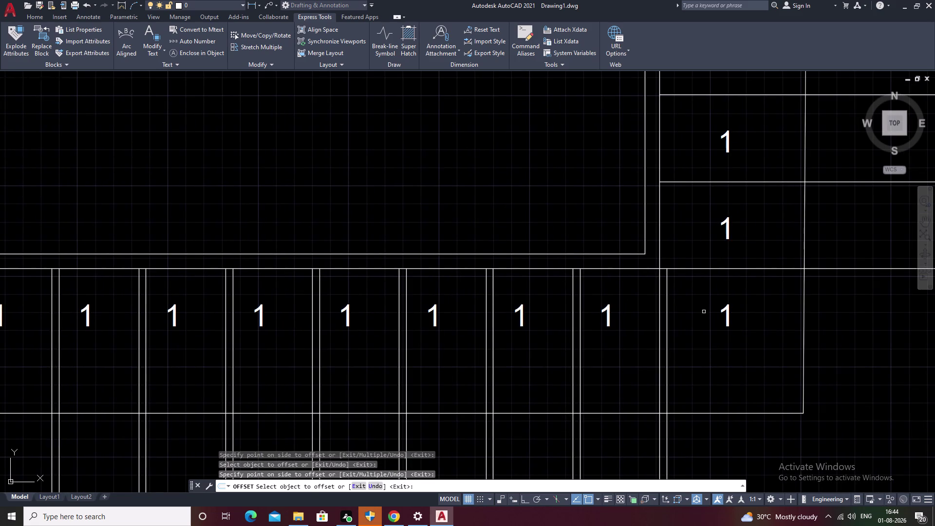
click(696, 268)
click(695, 248)
Offset the vertical column's horizontal dividers downward by 1 unit.
middle_drag(694, 244, 666, 356)
click(681, 293)
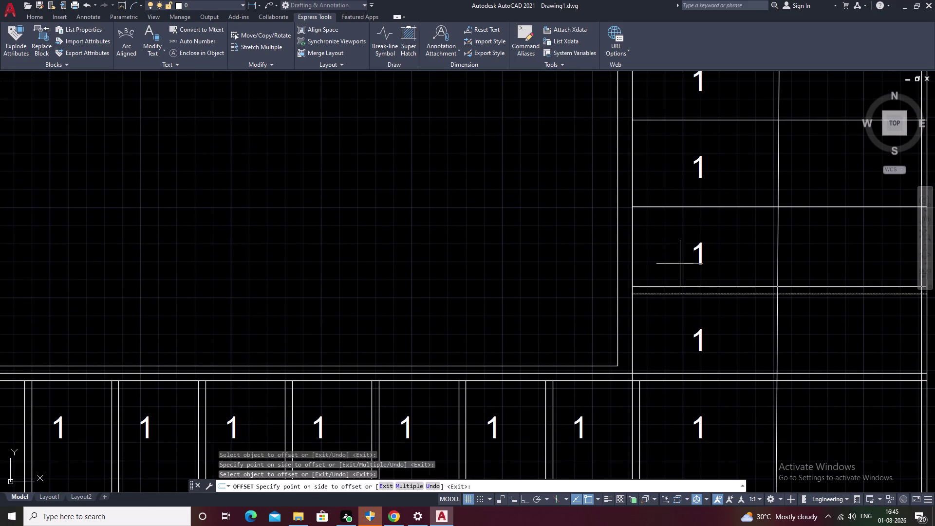
click(679, 263)
click(669, 207)
click(667, 181)
middle_drag(666, 181, 670, 306)
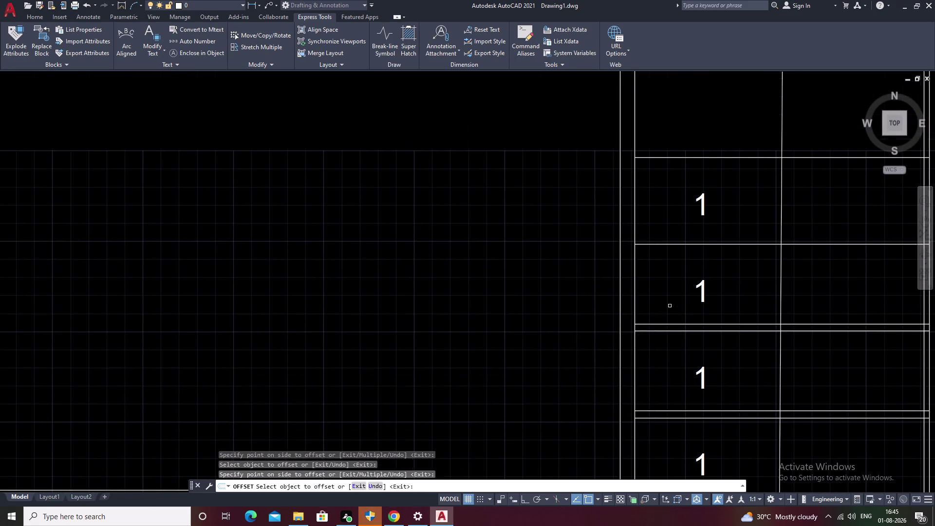
click(678, 244)
click(675, 215)
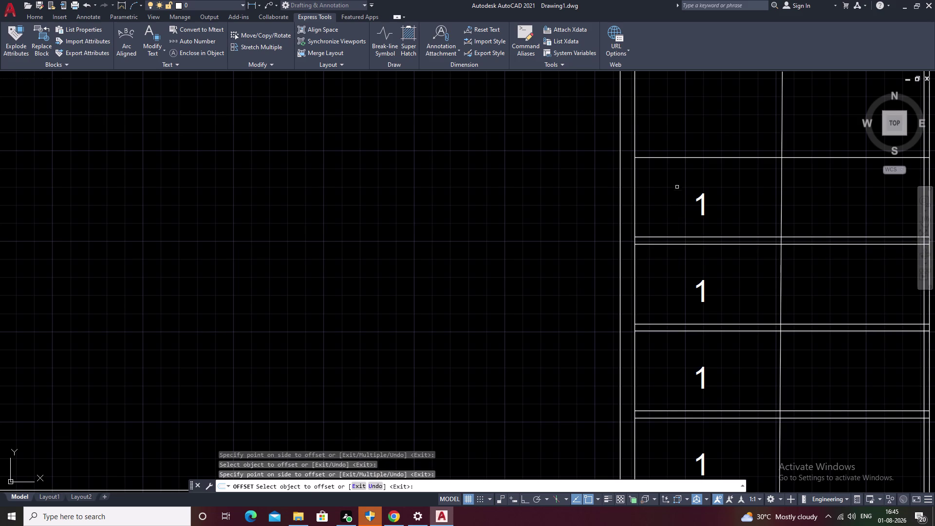
click(671, 157)
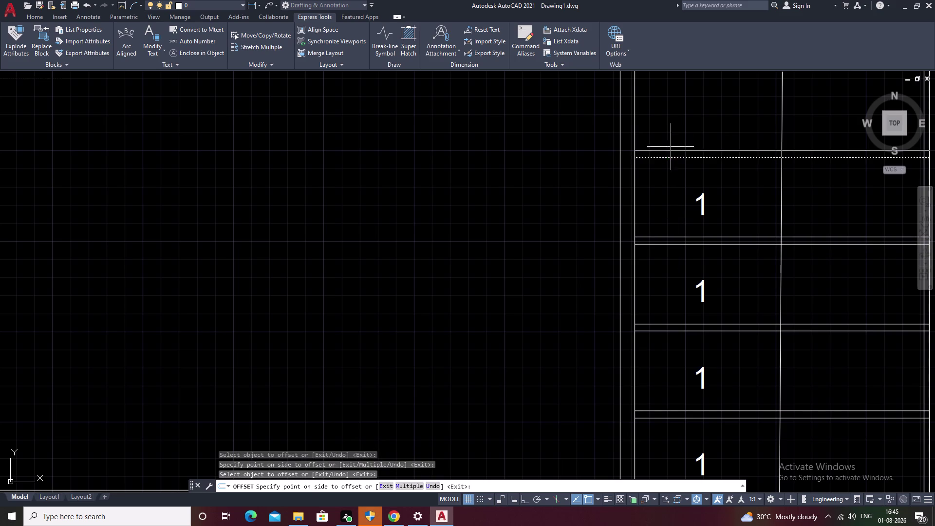
scroll(down, 3)
key(Escape)
scroll(up, 3)
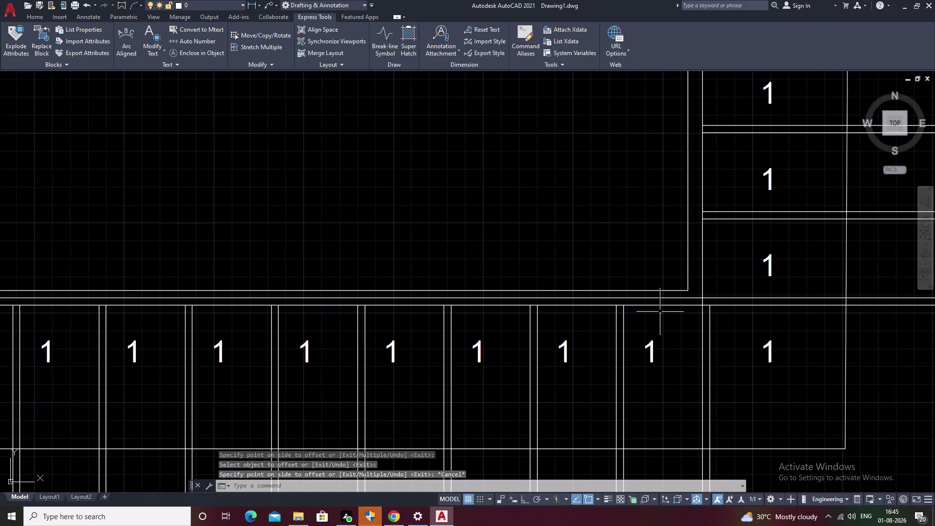
Trim the overshooting line at the L's inner corner with a TR fence.
text(TR)
key(space)
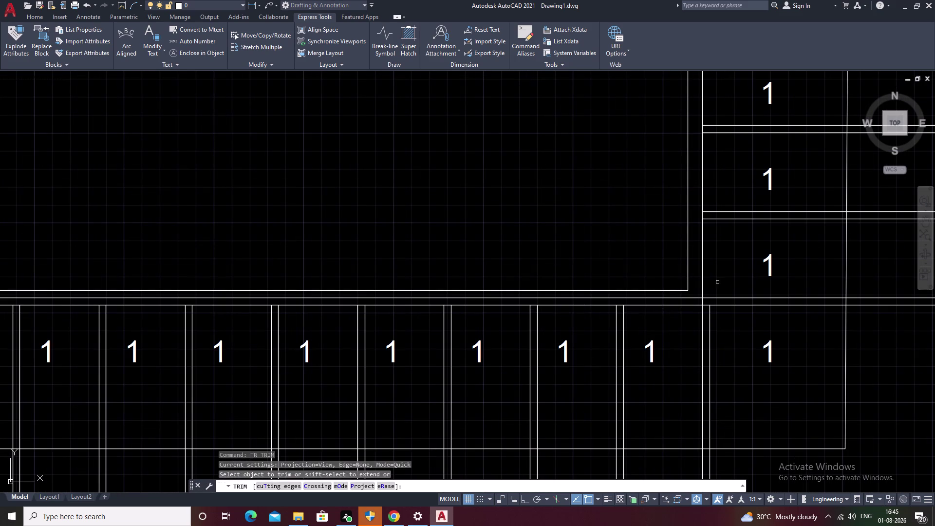
scroll(up, 3)
click(658, 307)
drag(657, 313, 652, 323)
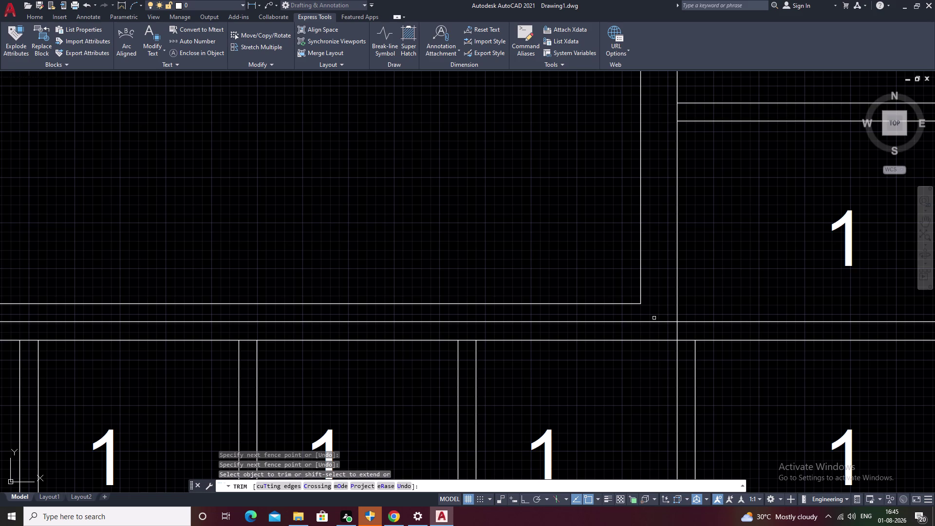
click(654, 322)
key(Escape)
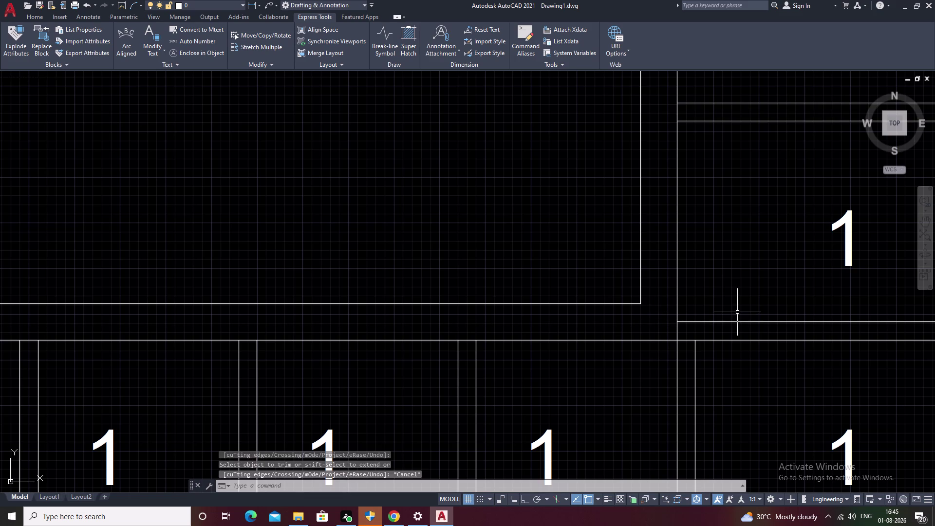
key(Escape)
Pan and zoom around the layout to check the trimmed corner bays.
scroll(down, 3)
middle_drag(712, 297, 479, 326)
scroll(down, 3)
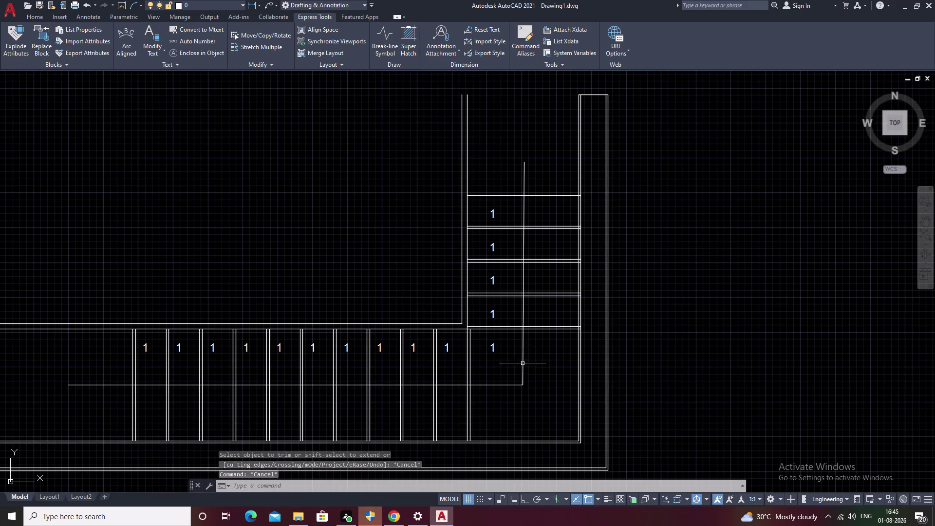
middle_drag(493, 353, 539, 311)
middle_drag(611, 305, 570, 325)
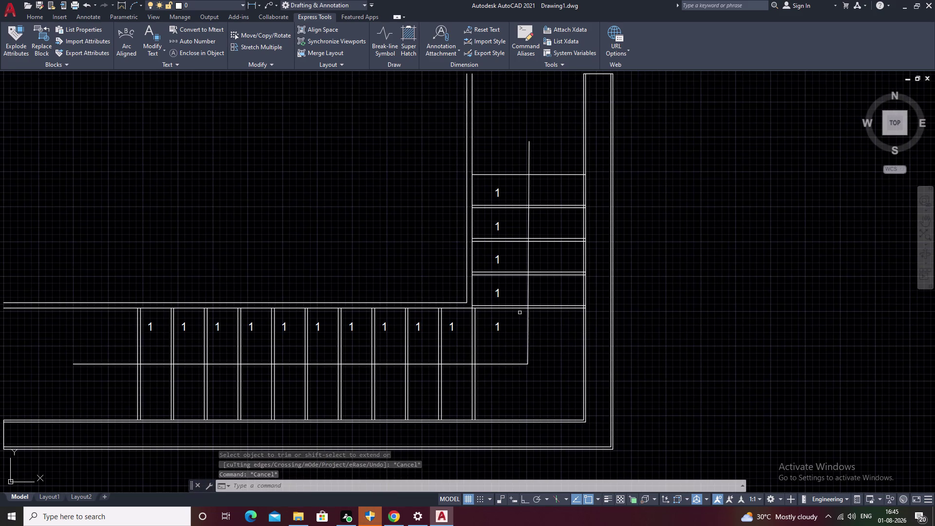
scroll(up, 3)
scroll(up, 3)
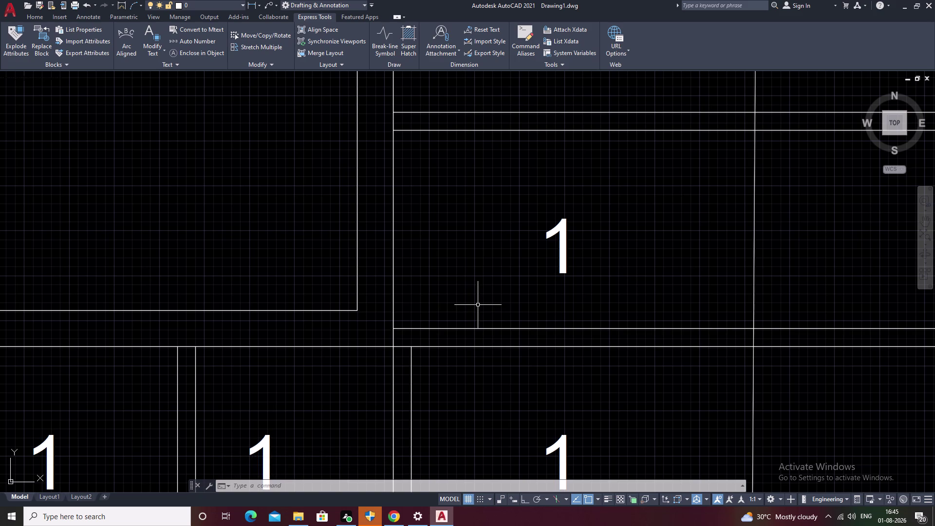
scroll(down, 3)
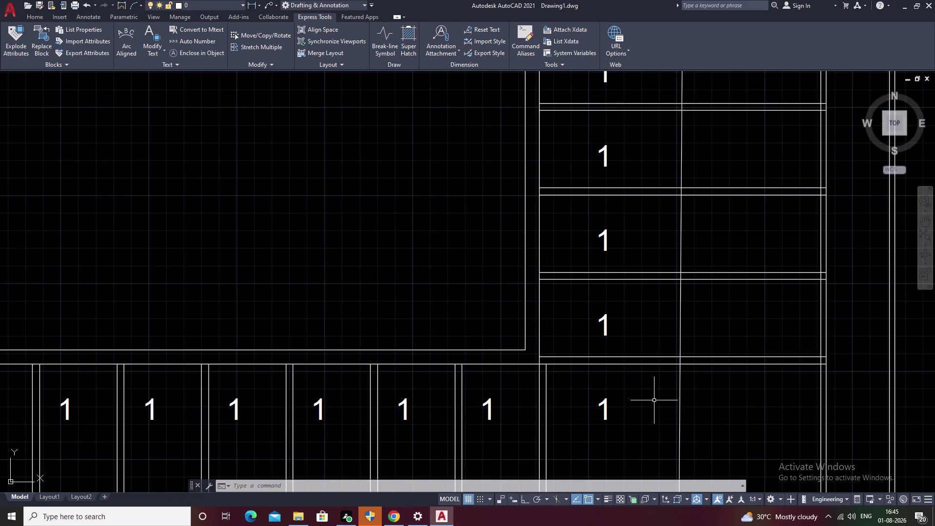
middle_drag(654, 400, 618, 270)
scroll(down, 3)
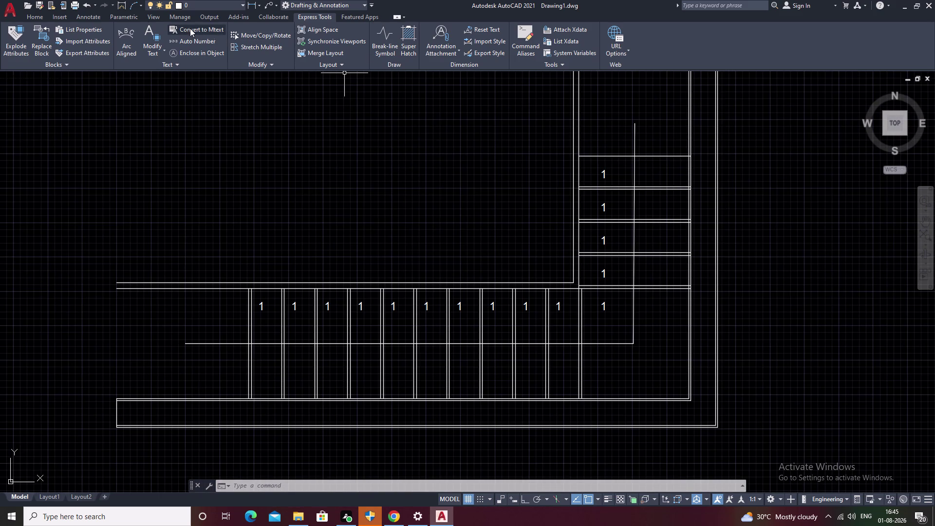
Add a 3'-4.00" linear dimension between the corner bay's lower and upper corners.
click(77, 16)
click(52, 15)
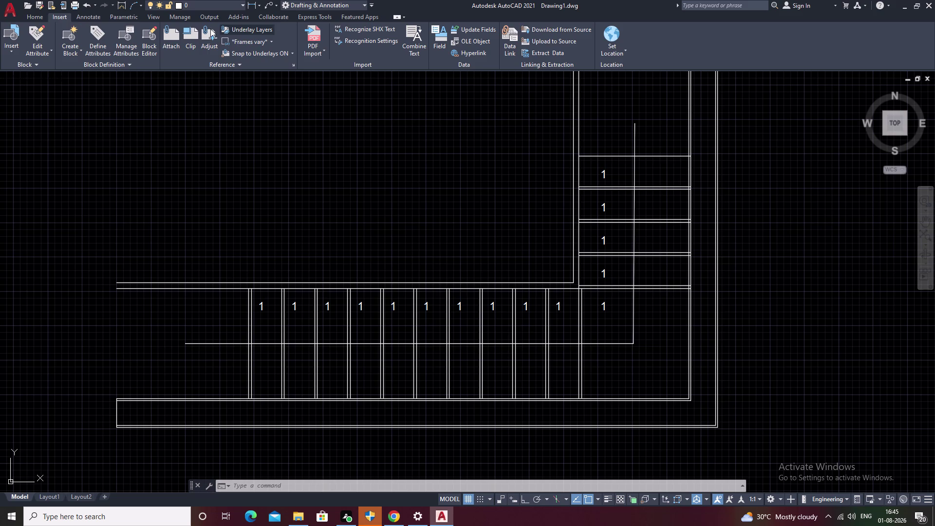
click(37, 18)
click(300, 28)
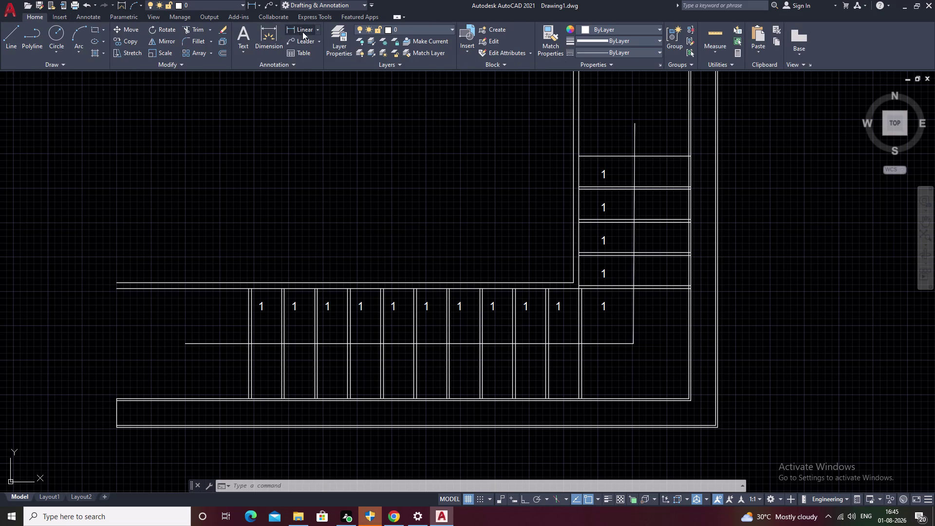
scroll(up, 3)
click(666, 411)
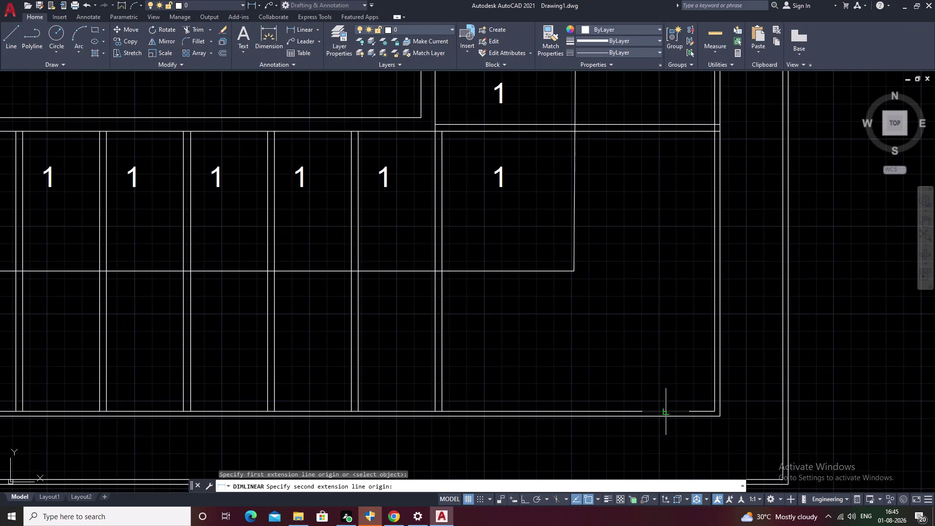
click(654, 132)
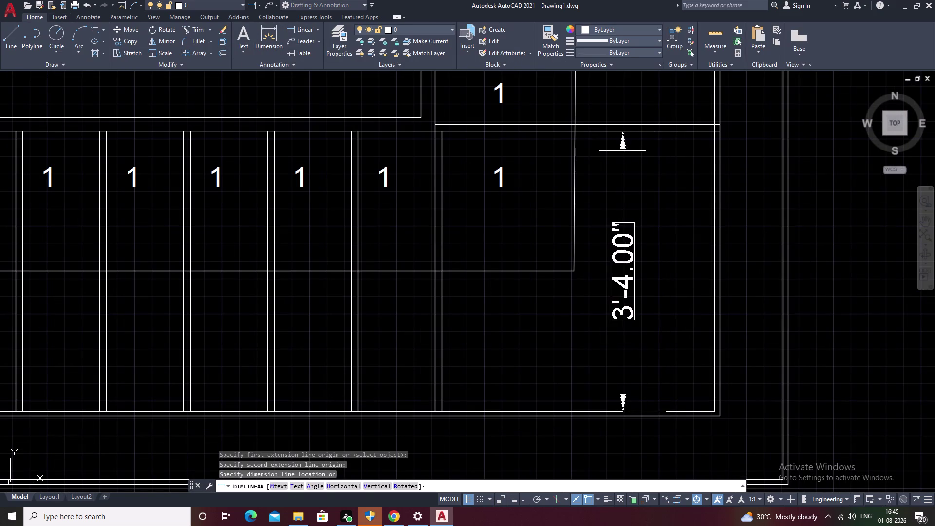
click(623, 151)
Window-select the new 3'-4.00" dimension and erase it.
scroll(down, 3)
click(657, 186)
drag(656, 187, 624, 236)
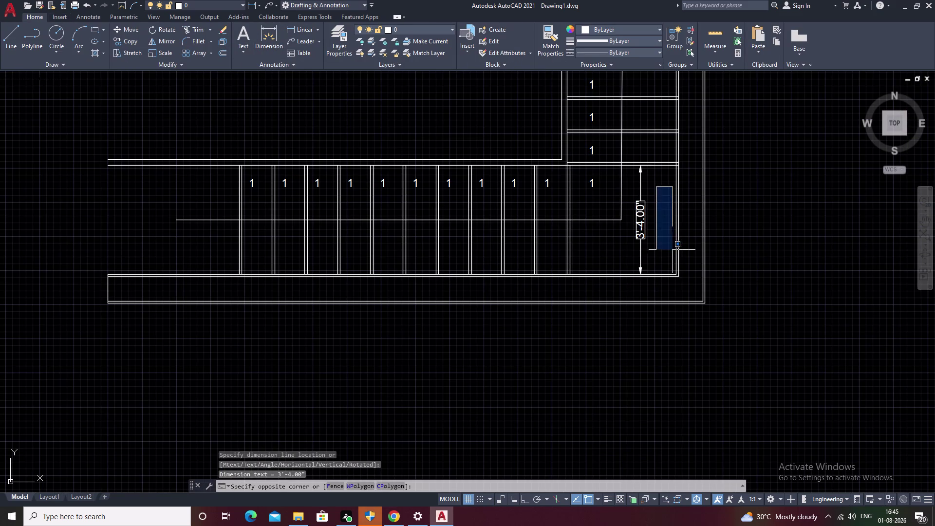
click(635, 253)
text(E)
key(space)
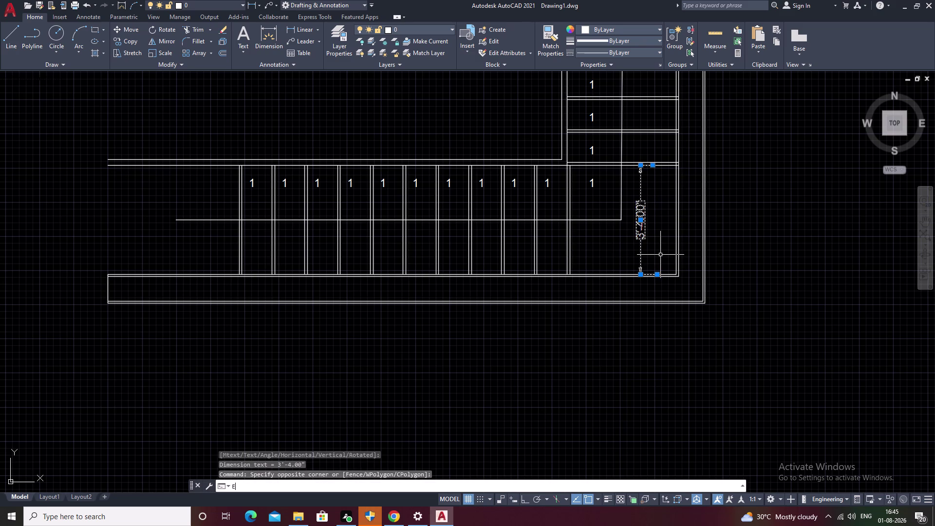
Pan and zoom around the corner bays to review the plan.
scroll(down, 3)
middle_drag(641, 225, 578, 306)
scroll(up, 3)
scroll(up, 3)
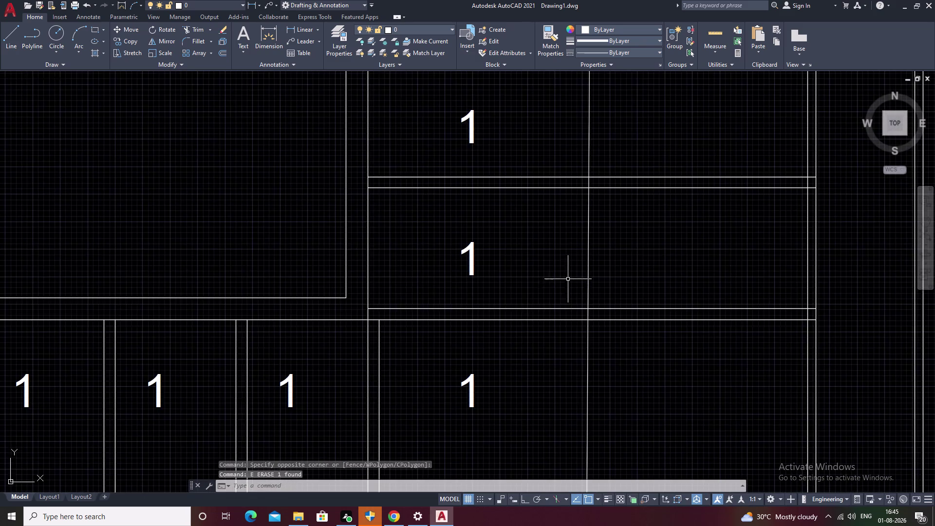
middle_drag(525, 306, 562, 271)
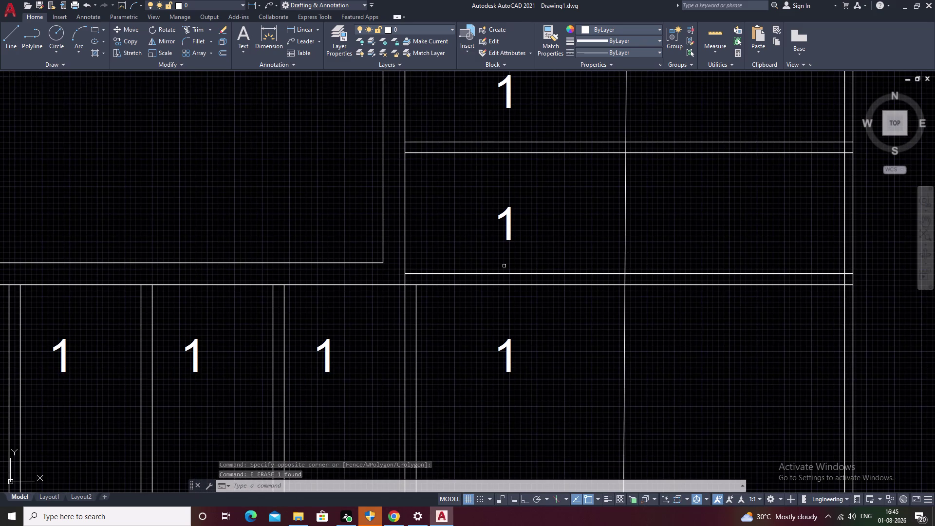
middle_drag(496, 280, 517, 266)
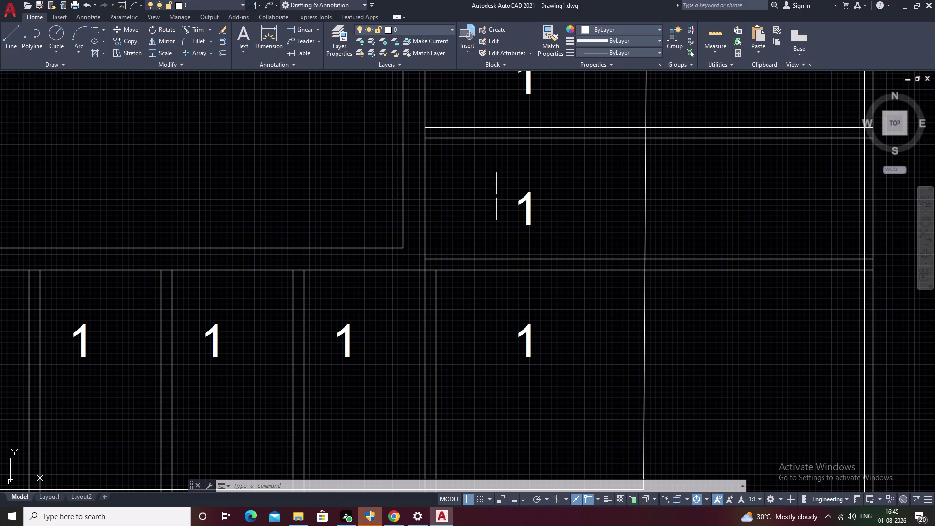
scroll(down, 3)
middle_drag(420, 280, 587, 239)
scroll(down, 3)
middle_drag(609, 251, 495, 322)
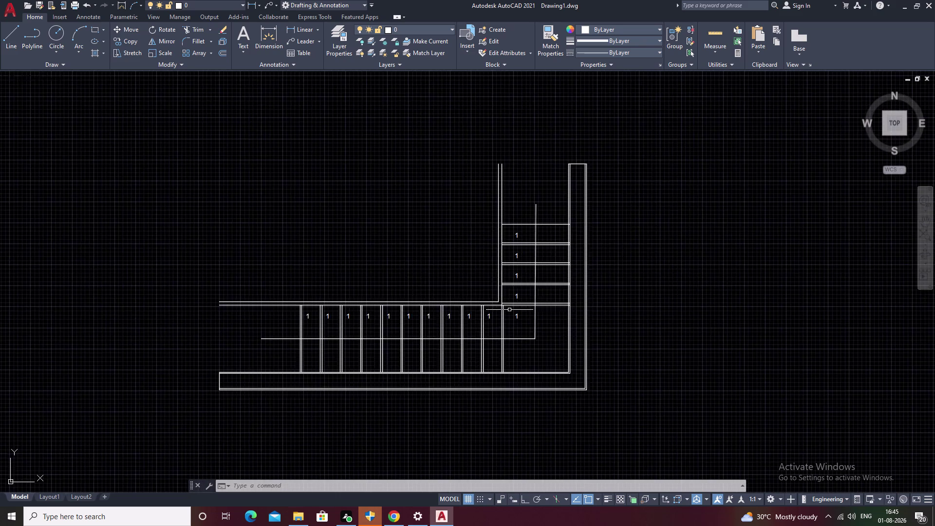
scroll(up, 3)
scroll(up, 3)
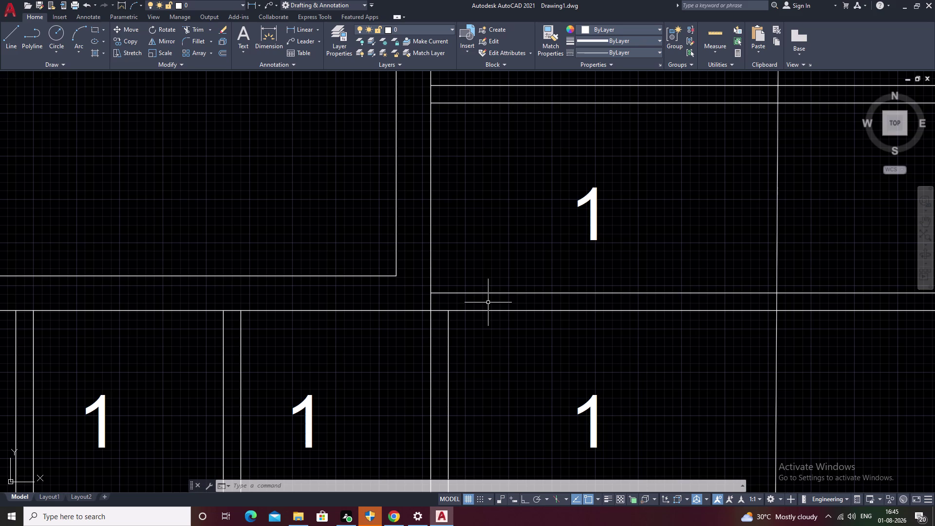
middle_drag(397, 303, 580, 301)
scroll(down, 3)
middle_drag(462, 338, 721, 306)
scroll(down, 3)
middle_drag(658, 318, 567, 341)
Pan to the horizontal row, then select and deselect the first bay number.
key(Escape)
scroll(up, 3)
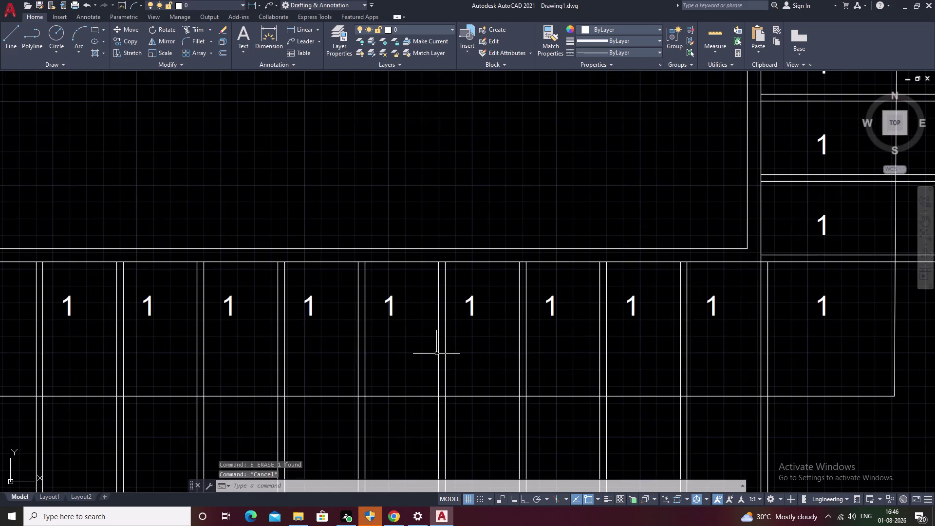
middle_drag(433, 354, 679, 304)
click(230, 254)
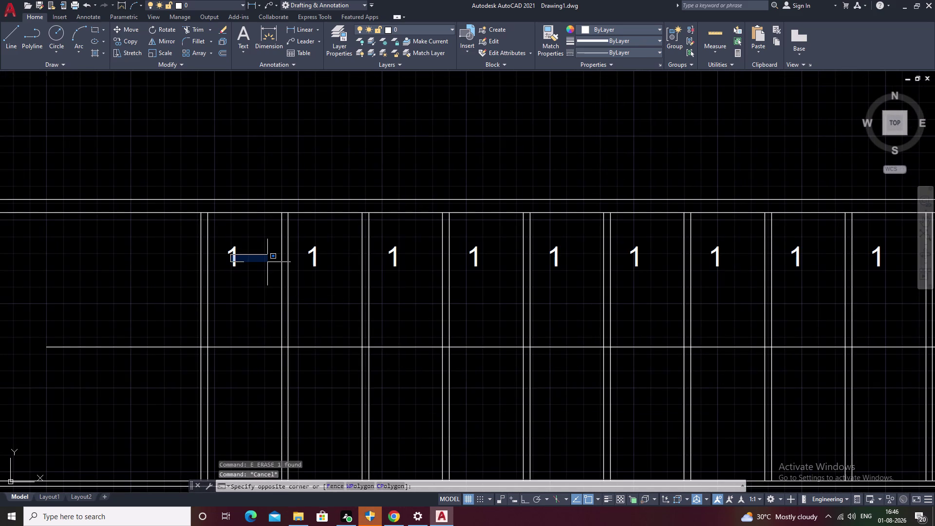
key(Escape)
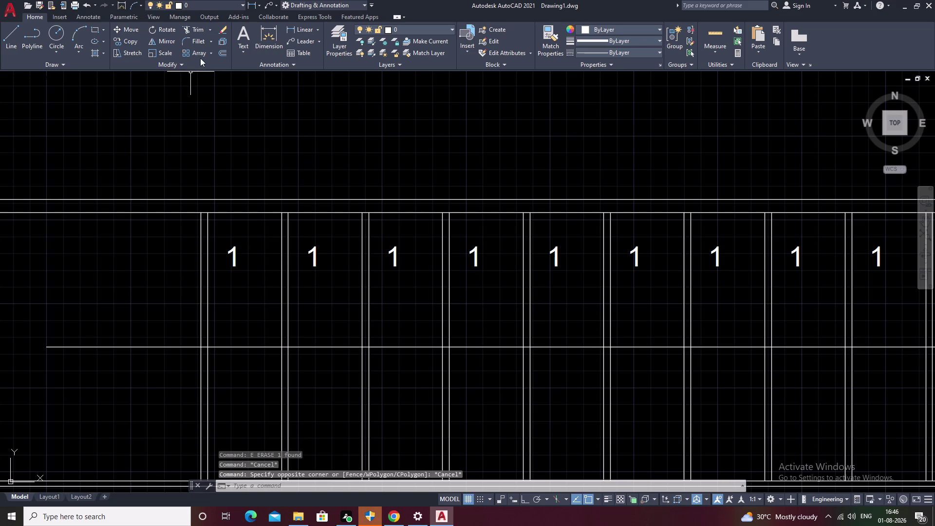
Start TCOUNT and pick the first two bay number labels.
text(T)
key(space)
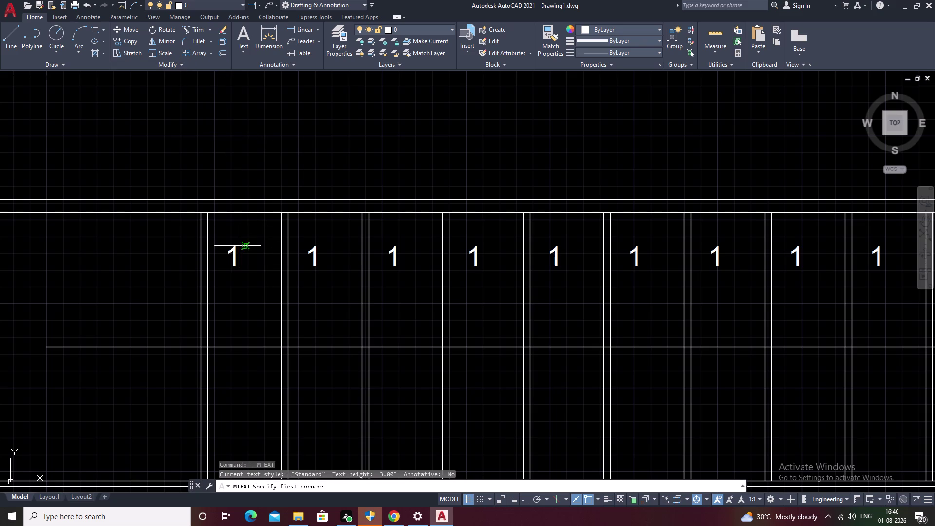
key(Escape)
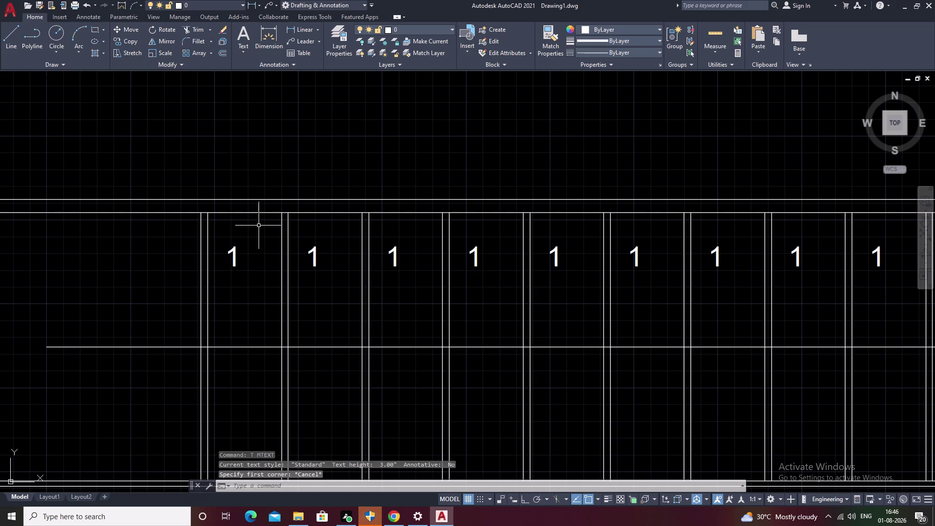
text(TC)
key(space)
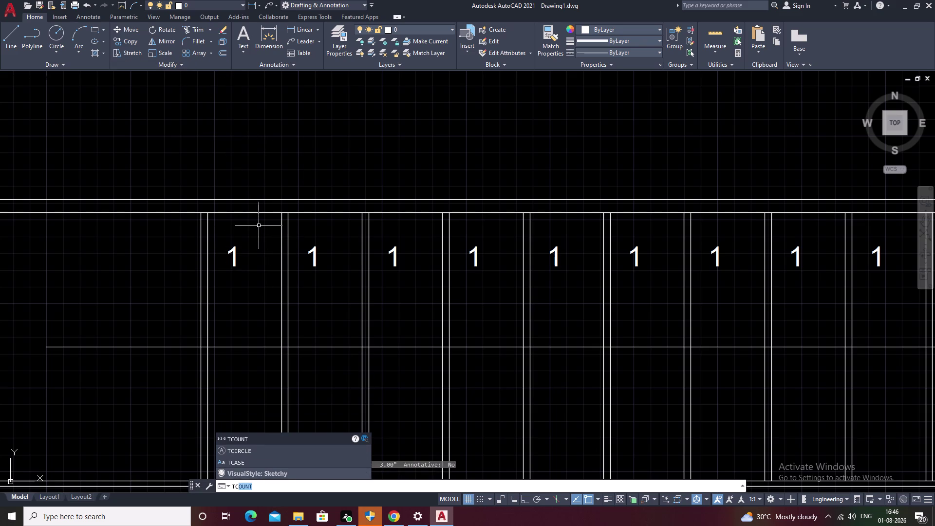
click(230, 252)
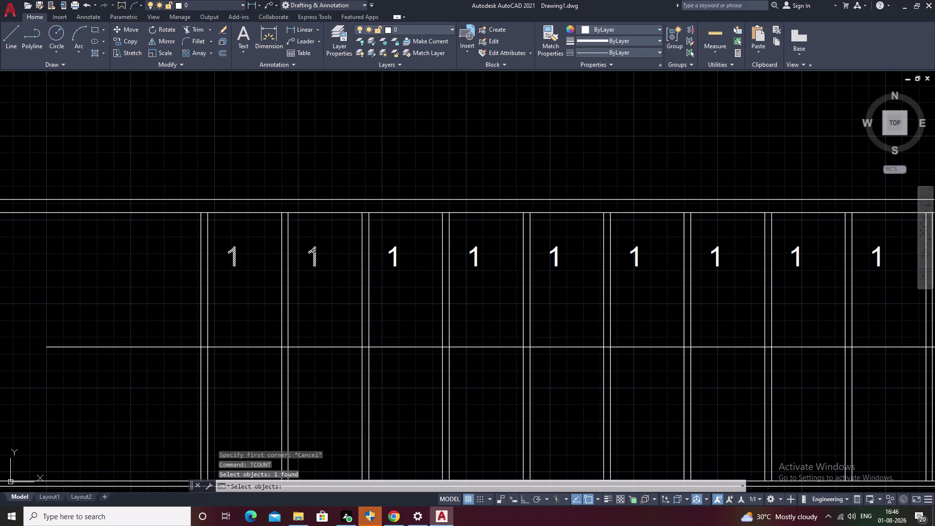
click(314, 251)
Add the next bottom-row bay labels in order, clearing an accidental selection window.
middle_drag(358, 260, 281, 298)
scroll(down, 3)
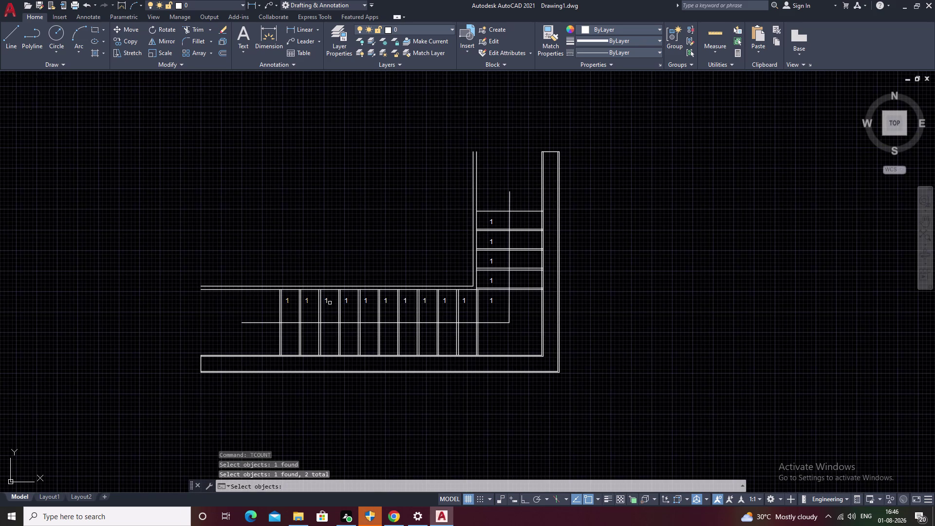
click(349, 300)
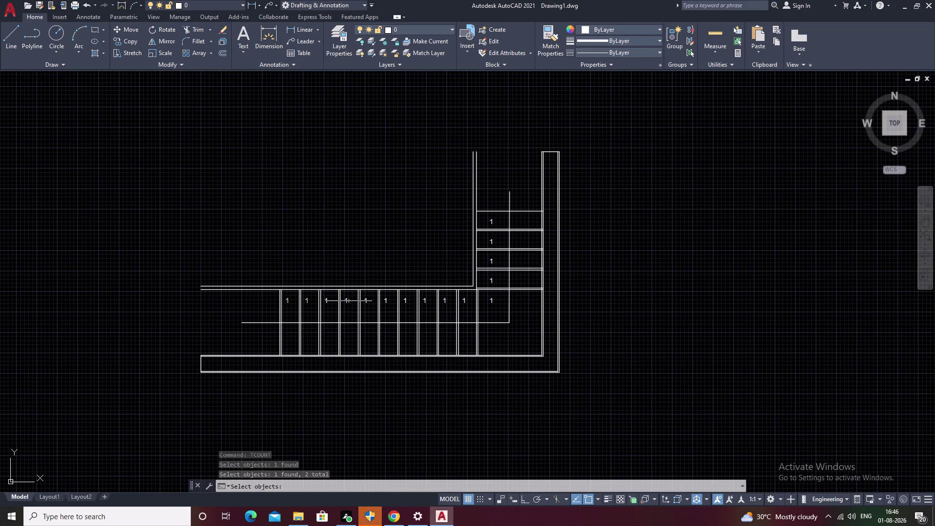
key(Escape)
scroll(up, 3)
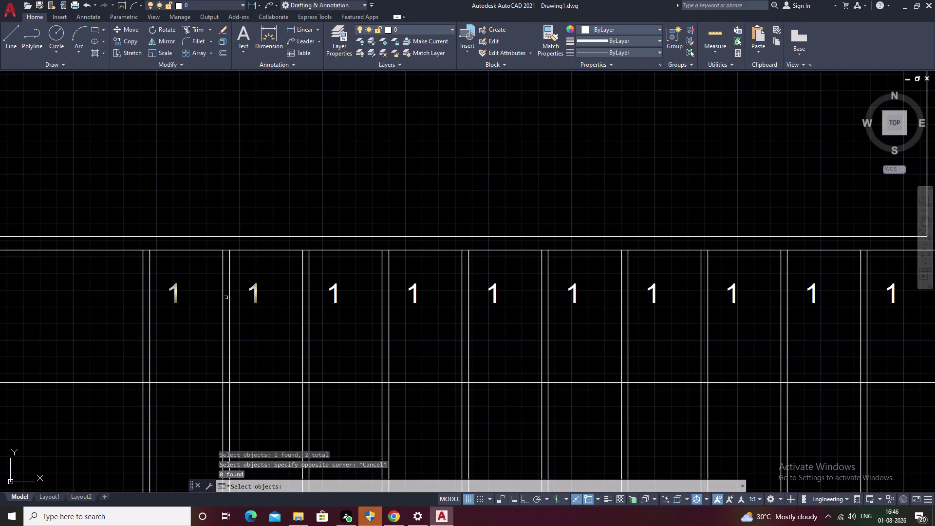
click(334, 296)
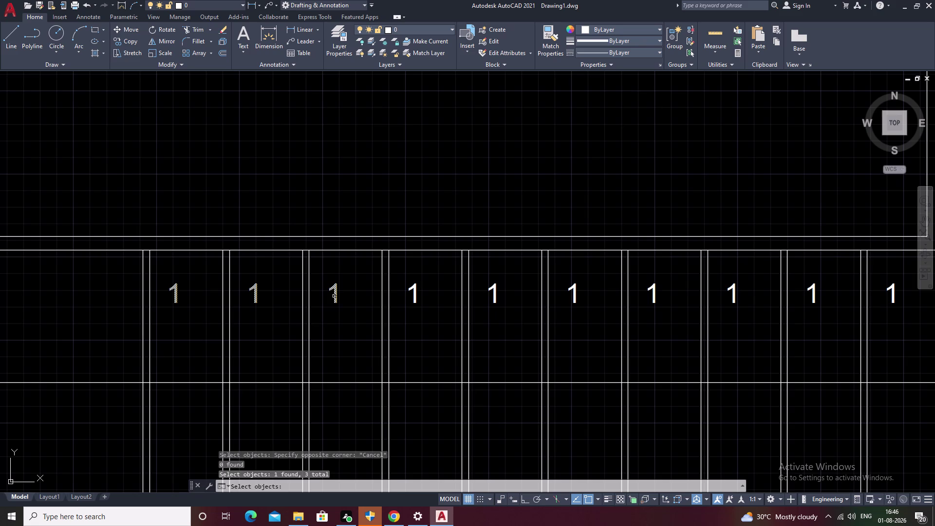
click(416, 293)
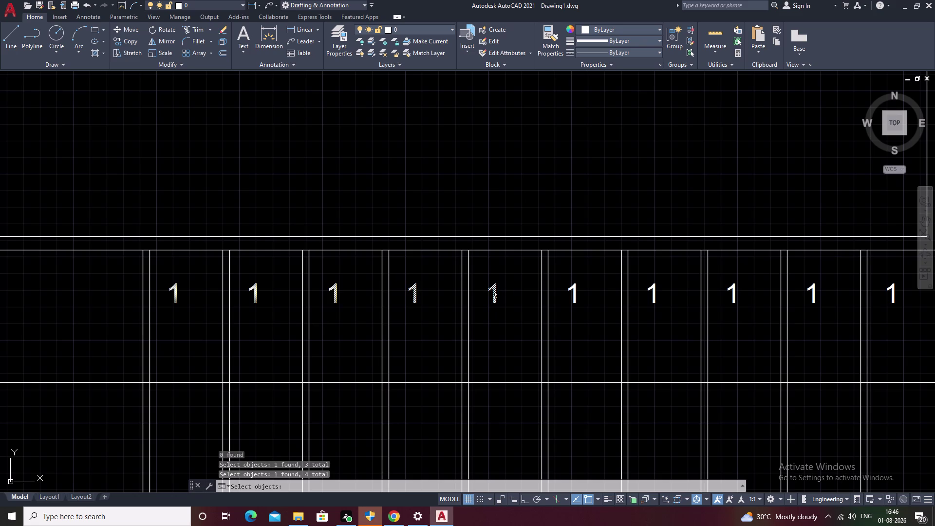
click(576, 294)
click(652, 292)
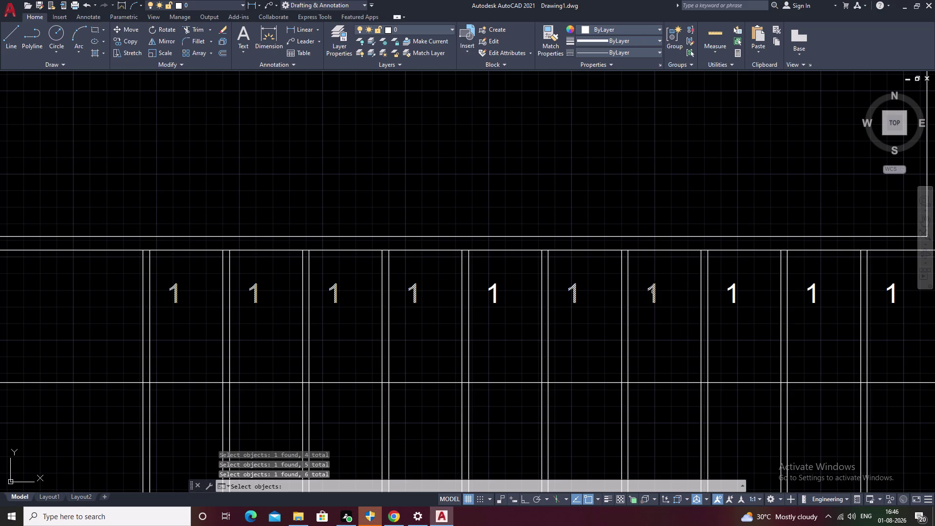
Add the remaining bottom-row, corner and vertical-row bay labels, then end the selection.
middle_drag(699, 296, 427, 329)
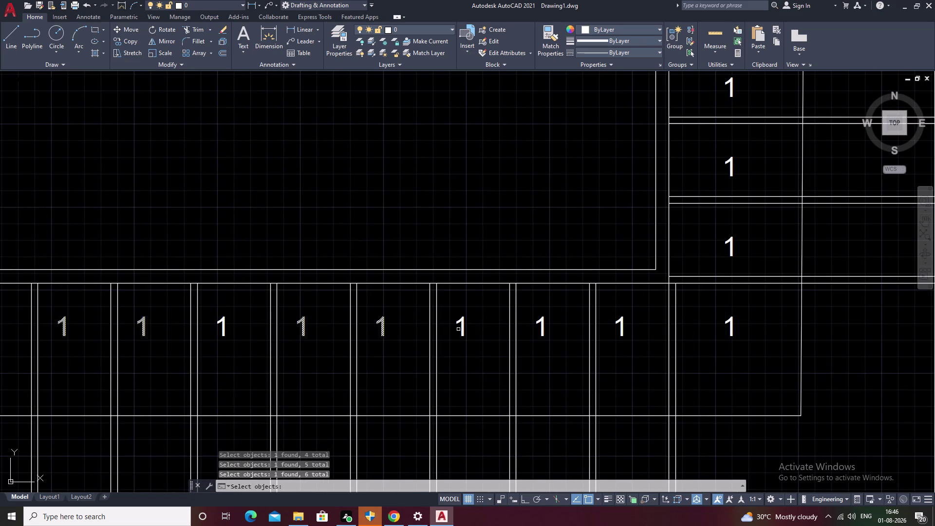
click(544, 326)
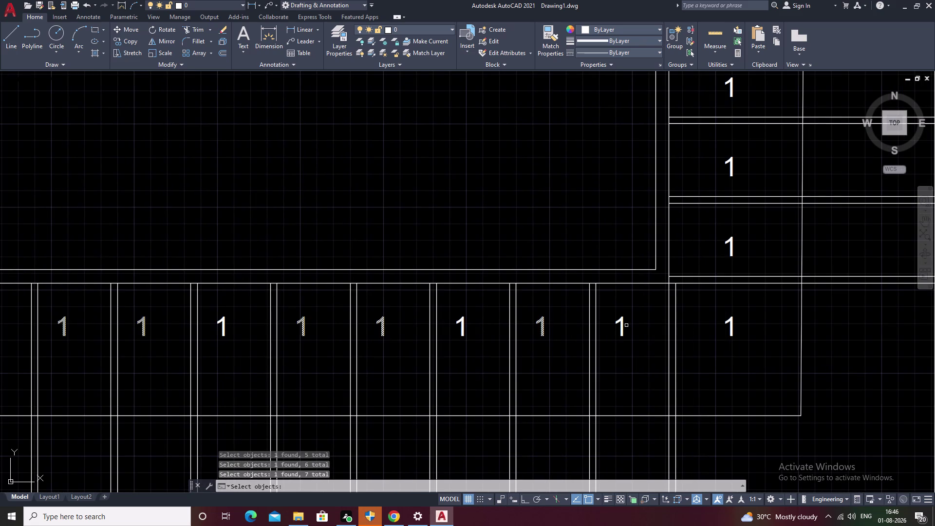
click(621, 326)
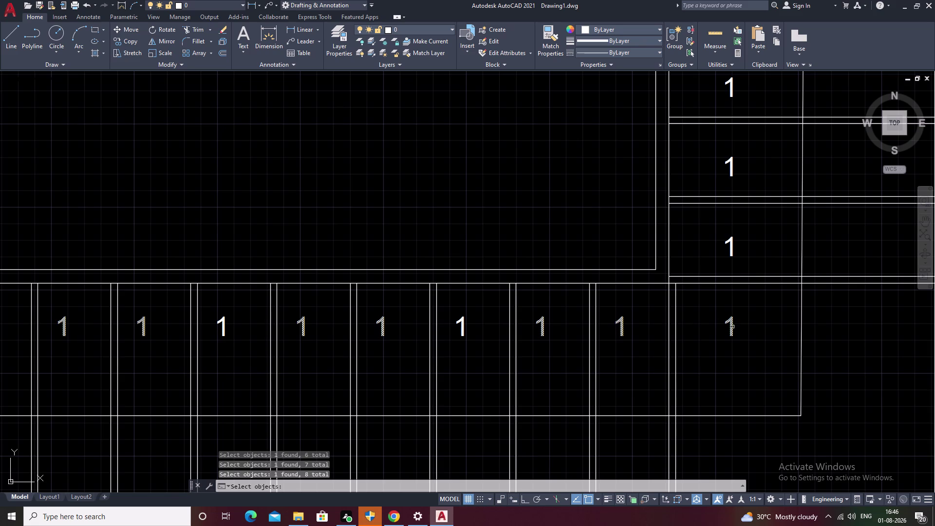
click(732, 326)
double_click(730, 248)
middle_drag(758, 231, 701, 327)
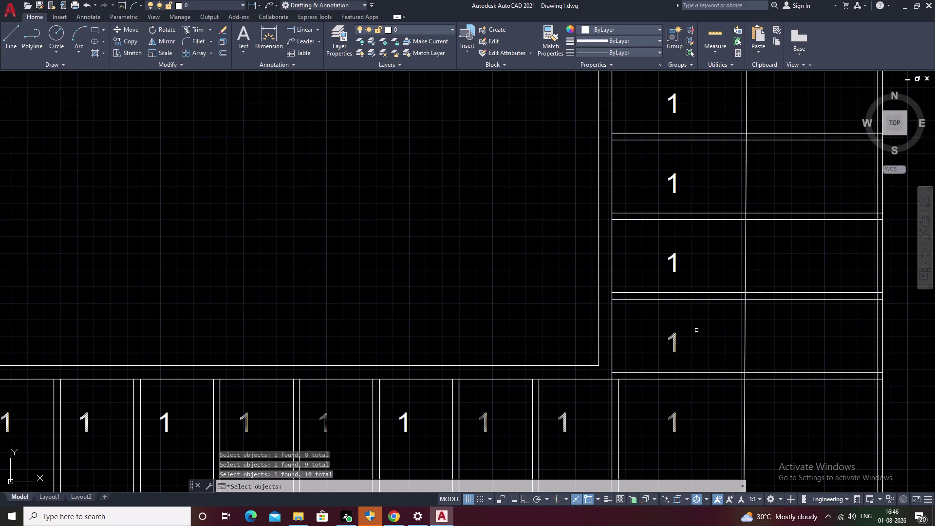
click(677, 263)
click(677, 184)
double_click(676, 104)
middle_drag(682, 104, 681, 273)
scroll(down, 3)
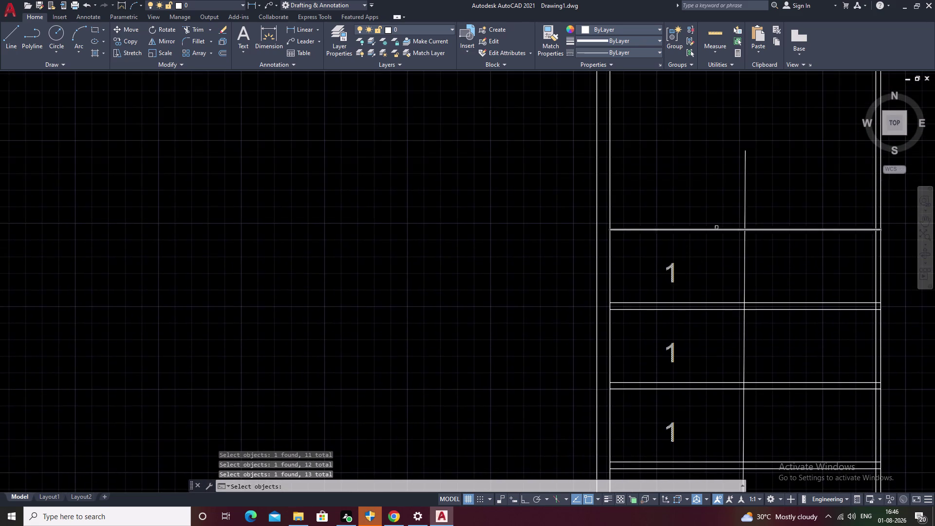
scroll(down, 3)
right_click(498, 351)
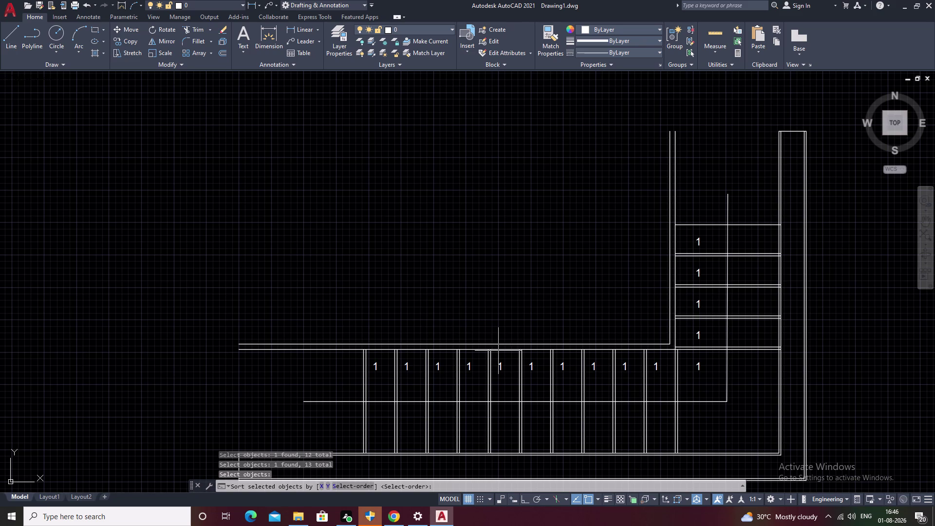
Number the labels in pick order, starting at 1 in steps of 1, overwriting the text.
text(S)
key(space)
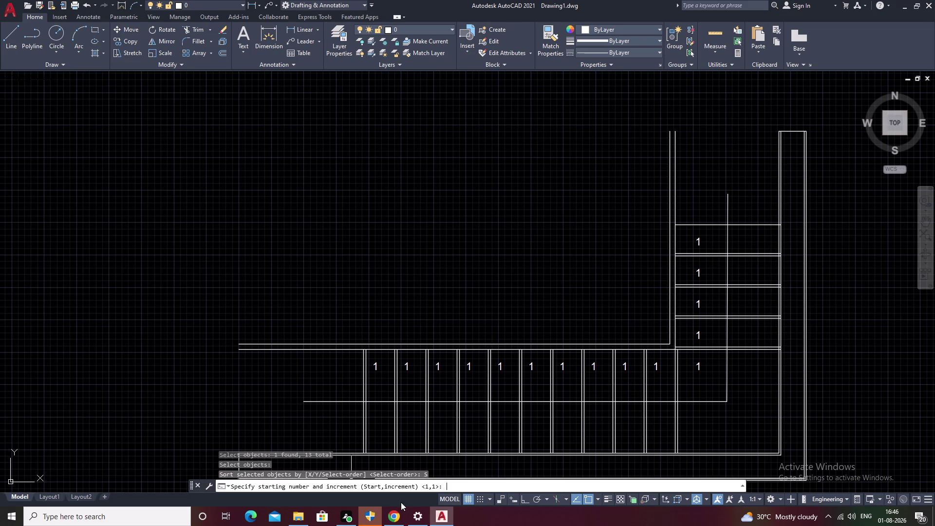
key(space)
text(O)
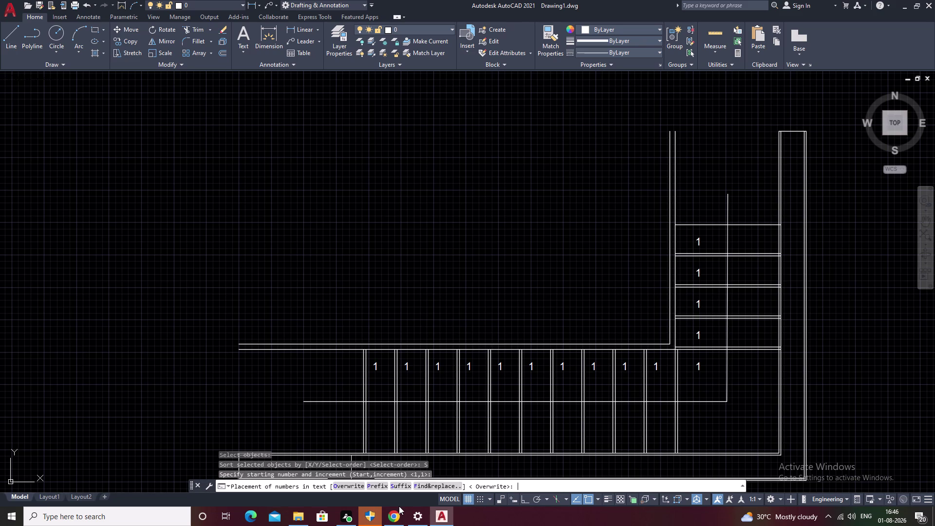
key(space)
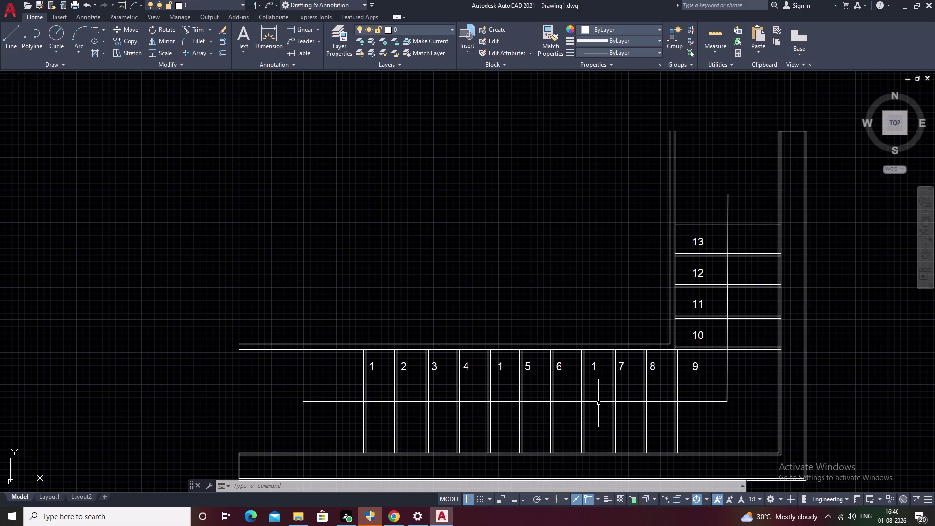
Undo the renumbering so every bay label reads 1 again.
key(ctrl+z)
key(ctrl+z)
scroll(down, 3)
key(Escape)
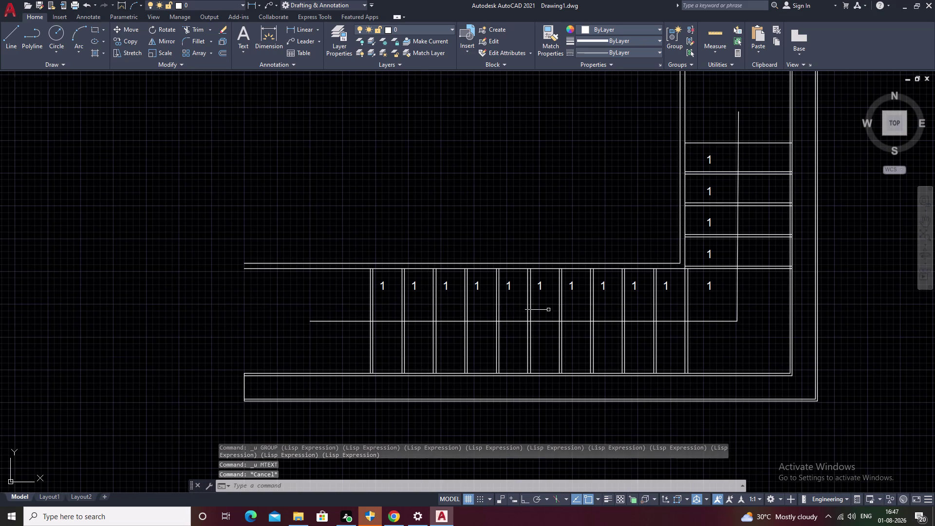
key(Escape)
key(Escape)
key(Escape)
key(Escape)
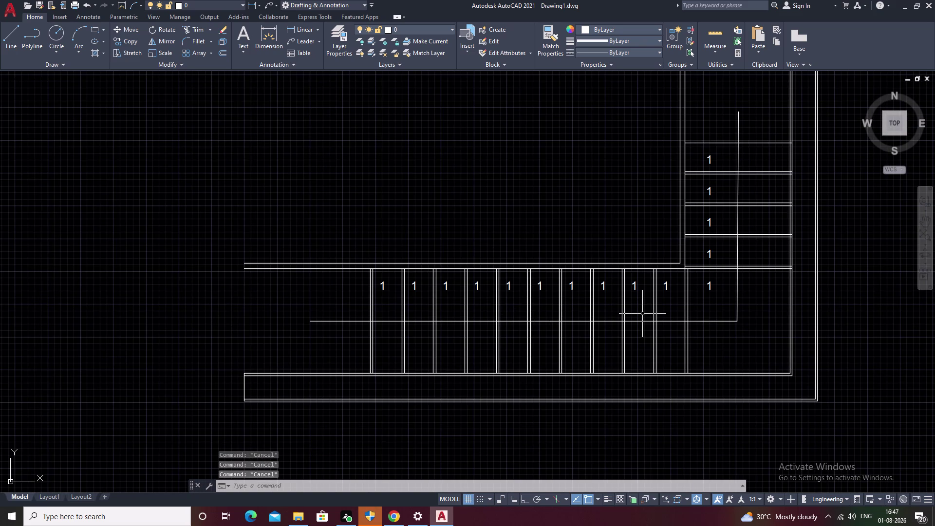
key(Escape)
key(Escape)
key(ctrl+z)
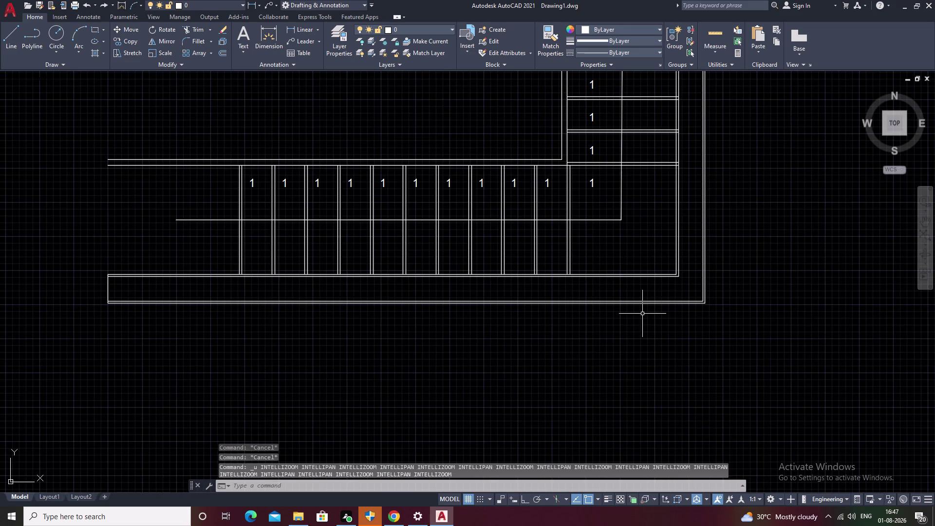
key(Escape)
scroll(down, 3)
middle_drag(540, 254, 527, 295)
scroll(up, 3)
scroll(up, 3)
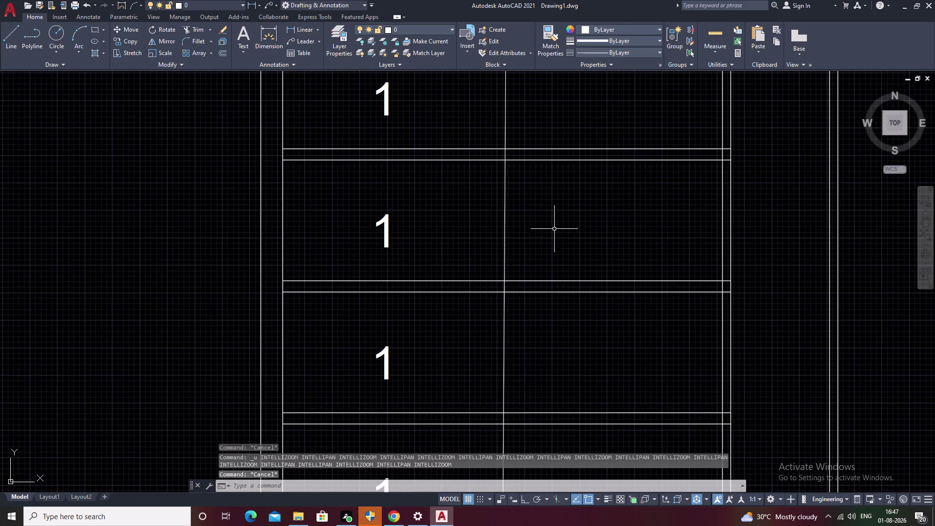
middle_drag(501, 278, 583, 221)
scroll(down, 3)
middle_drag(514, 311, 534, 239)
scroll(up, 3)
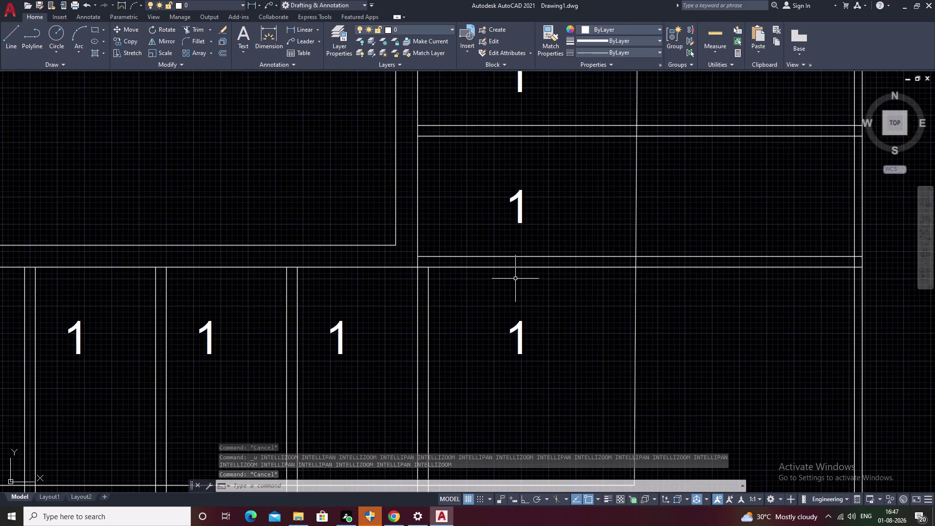
scroll(up, 3)
scroll(down, 3)
middle_drag(434, 270, 451, 243)
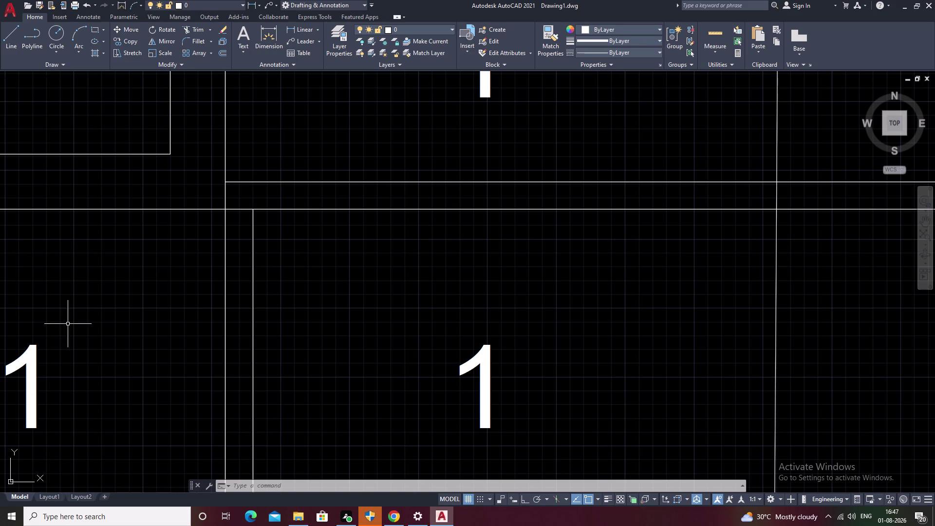
scroll(down, 3)
scroll(down, 3)
middle_drag(285, 247, 558, 268)
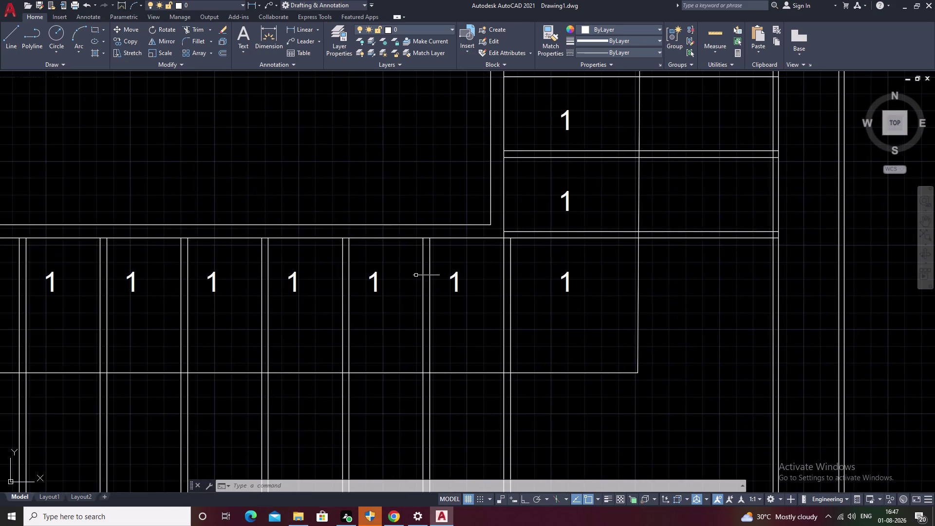
middle_drag(227, 252, 541, 247)
scroll(down, 3)
middle_drag(243, 292, 372, 290)
key(Escape)
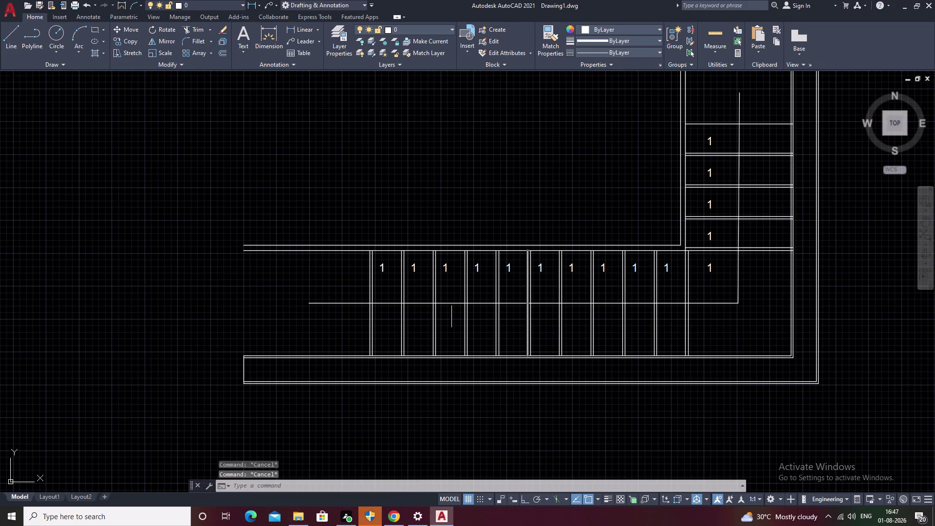
scroll(up, 3)
scroll(down, 3)
middle_drag(504, 303, 301, 353)
scroll(down, 3)
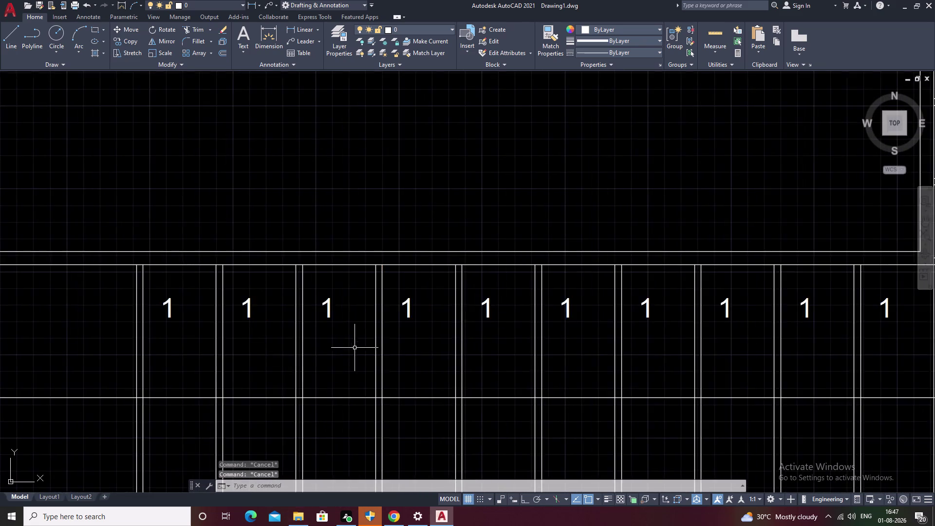
key(Escape)
Start TCOUNT and pick three bay labels, then abandon and restart the selection.
text(TC)
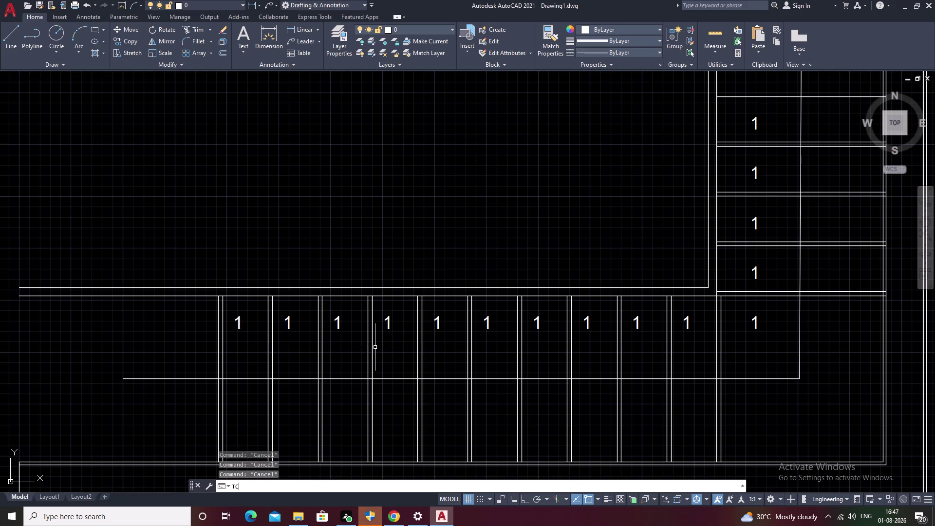
key(space)
click(237, 321)
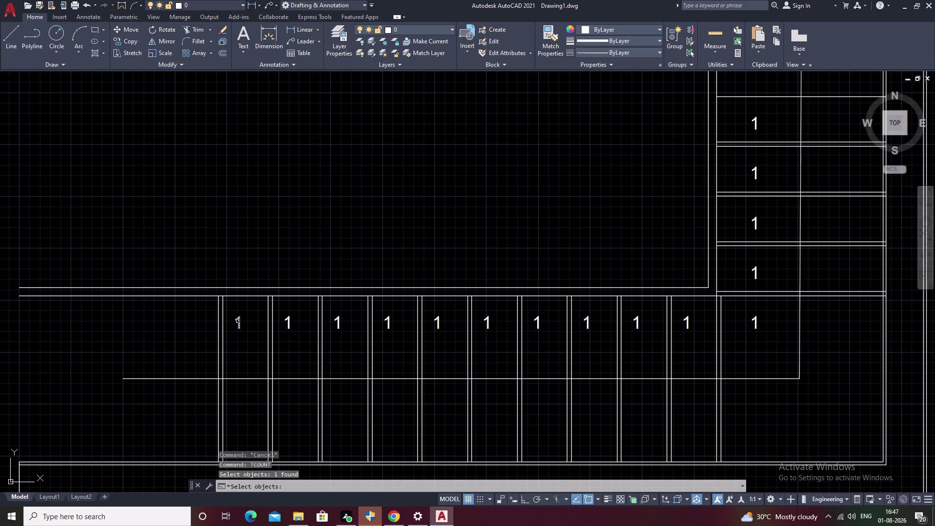
click(289, 324)
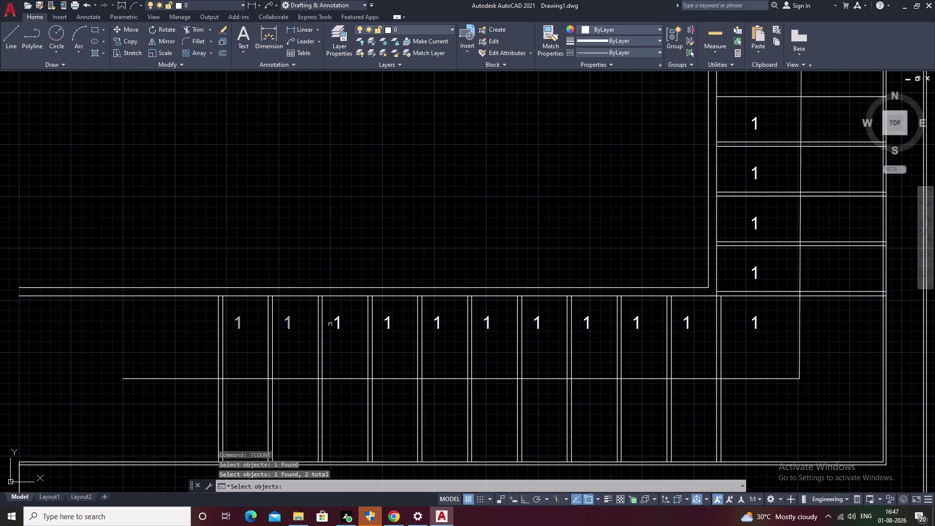
double_click(339, 324)
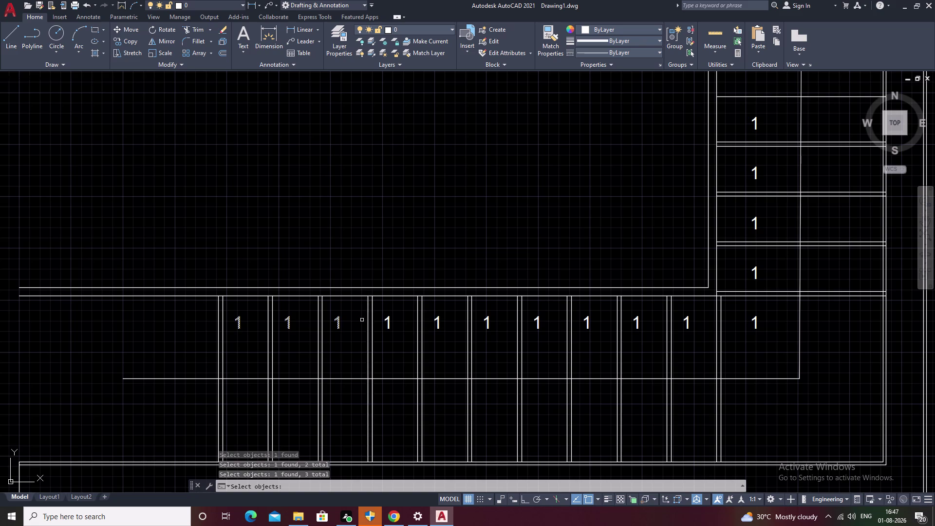
scroll(up, 3)
scroll(down, 3)
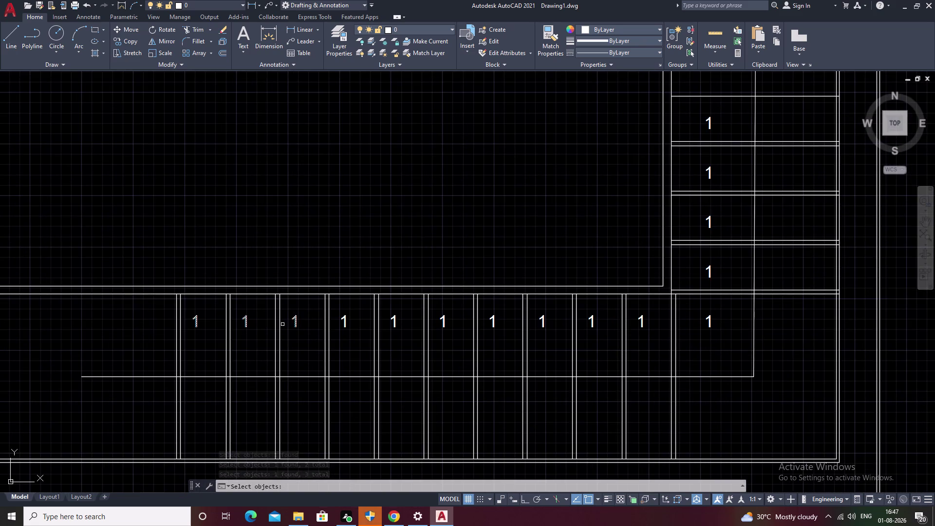
key(Escape)
key(space)
scroll(up, 3)
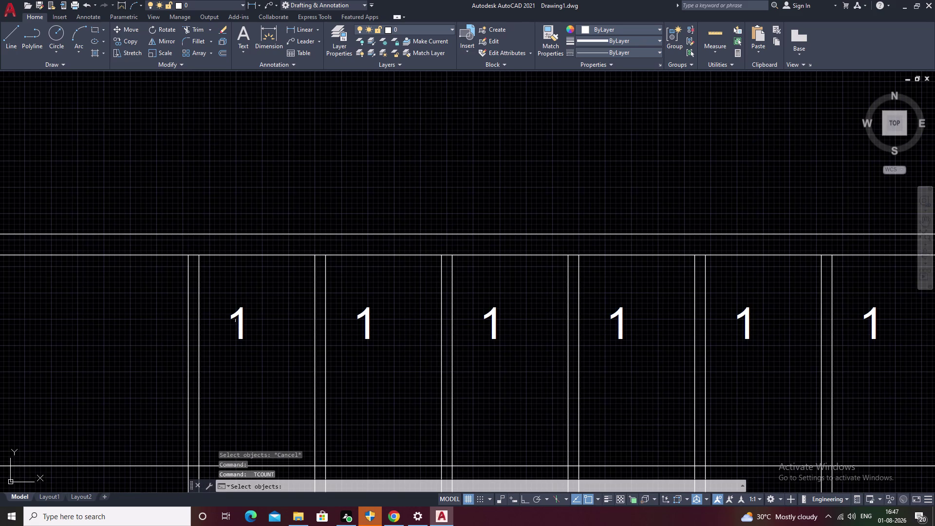
Pick the bottom-row bay labels in order along the row.
click(238, 317)
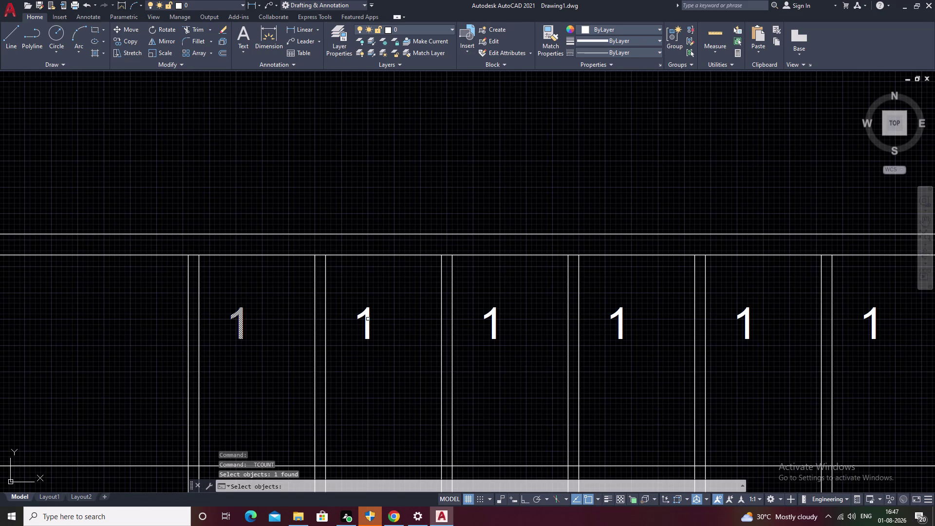
click(366, 320)
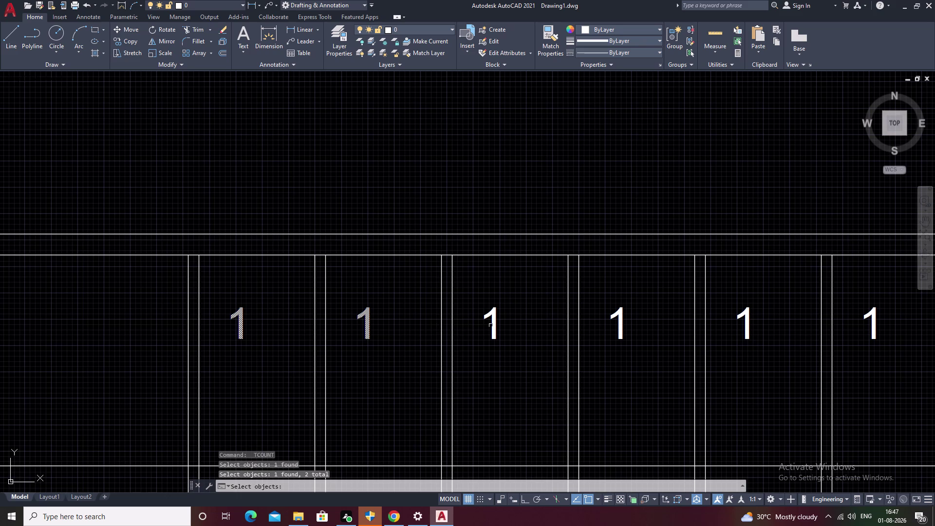
click(492, 325)
click(620, 332)
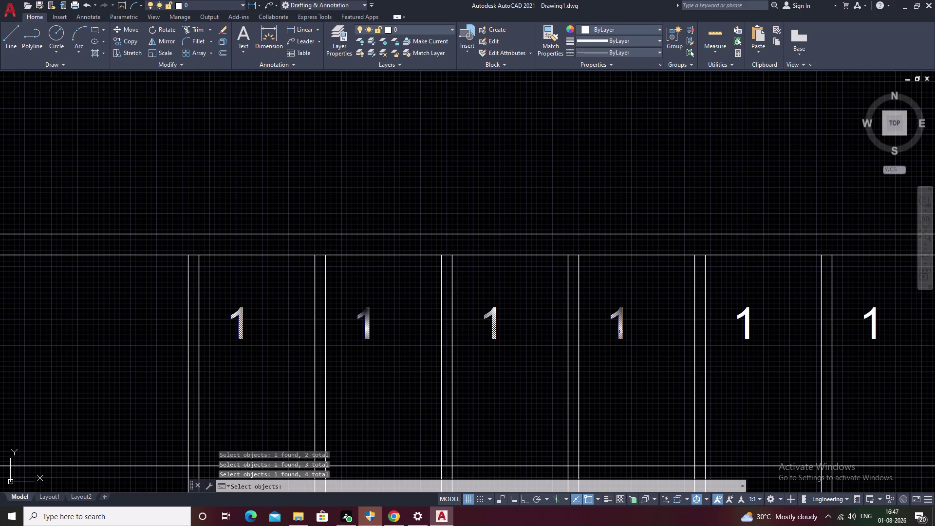
middle_drag(637, 329, 282, 348)
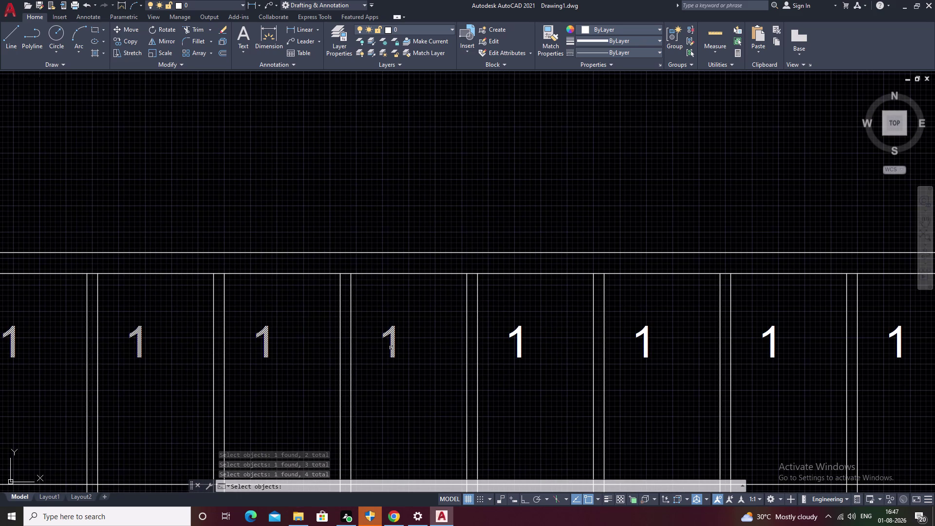
click(391, 348)
click(520, 345)
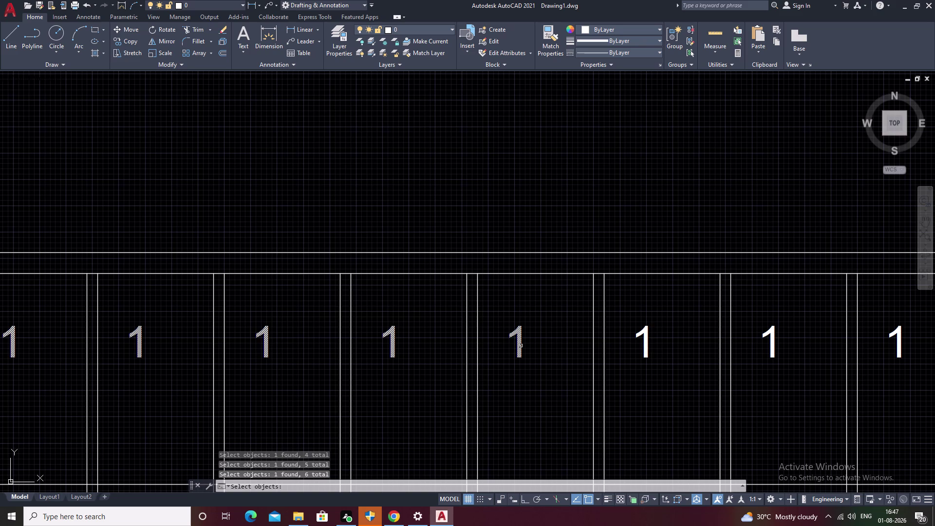
middle_drag(521, 346, 285, 351)
click(410, 353)
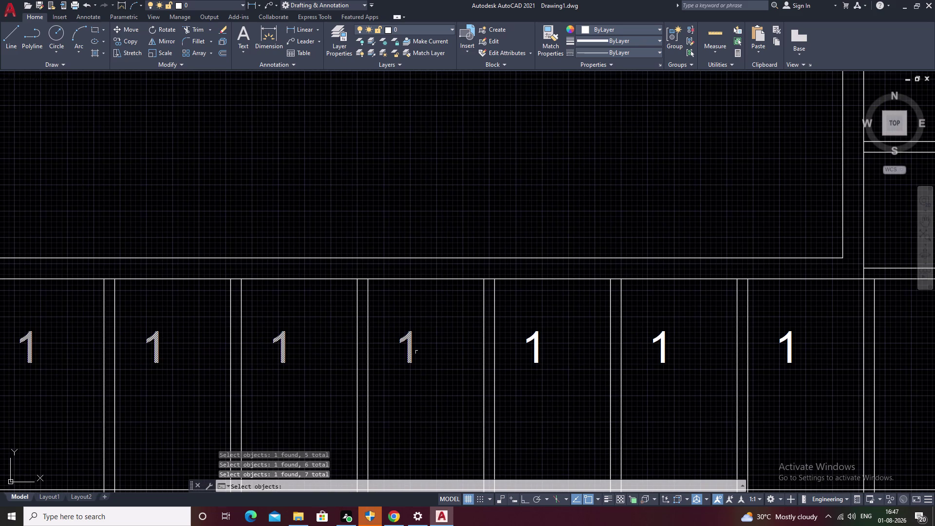
click(536, 350)
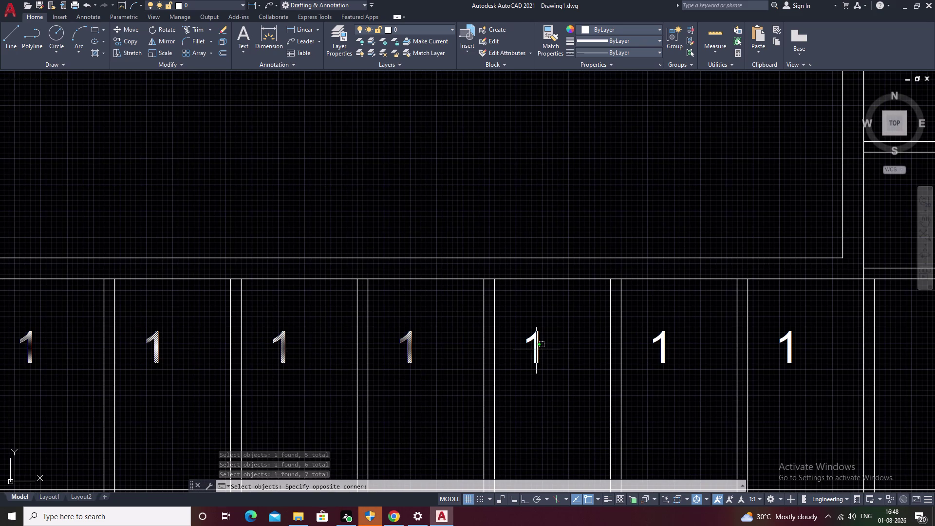
click(536, 350)
click(535, 353)
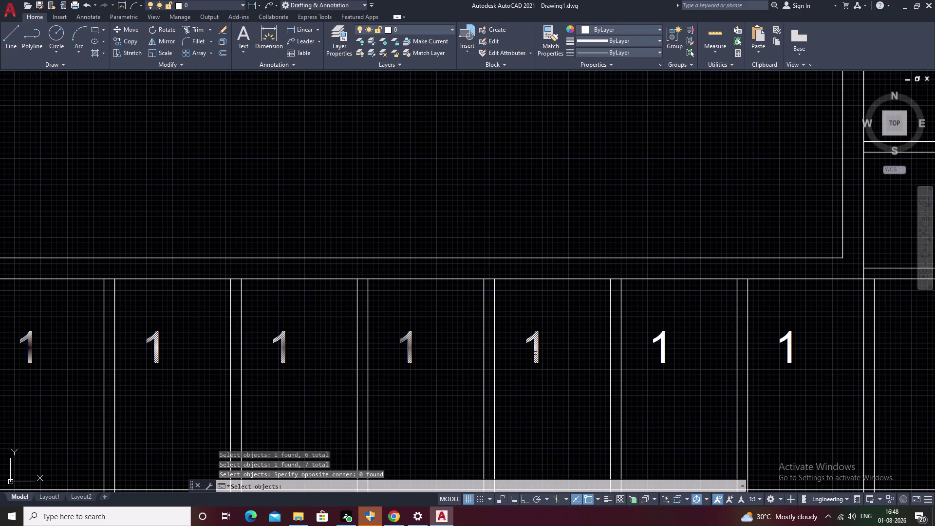
Pick the corner and upper-arm bay labels up to the topmost bay, then end the selection.
middle_drag(536, 353, 297, 395)
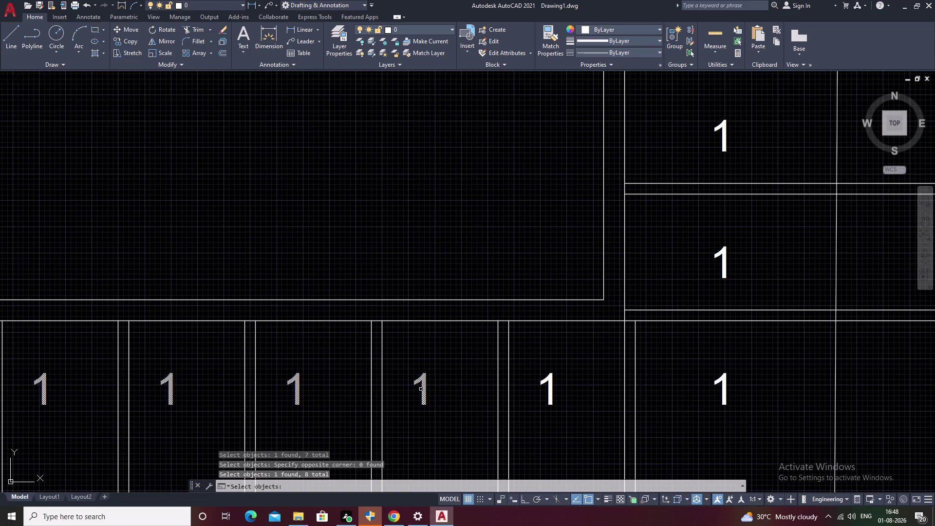
click(421, 389)
click(549, 389)
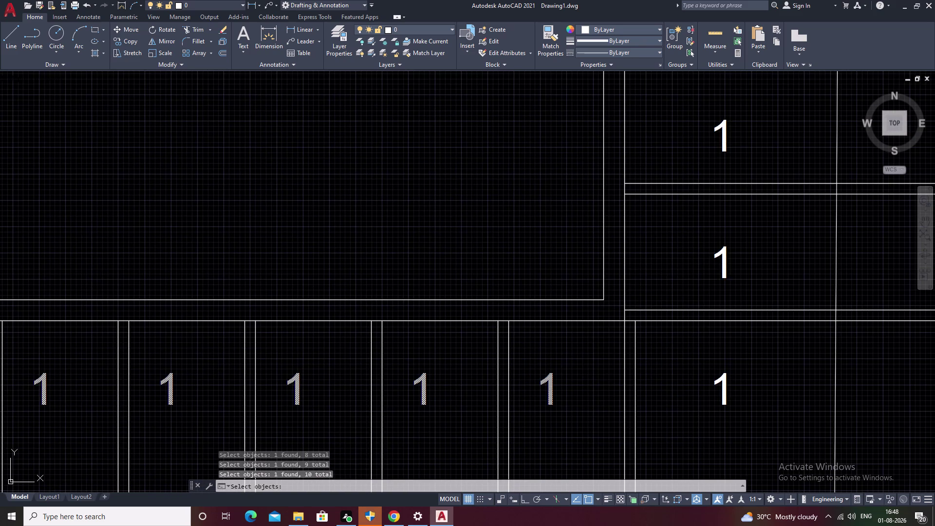
middle_drag(550, 389, 279, 393)
click(453, 394)
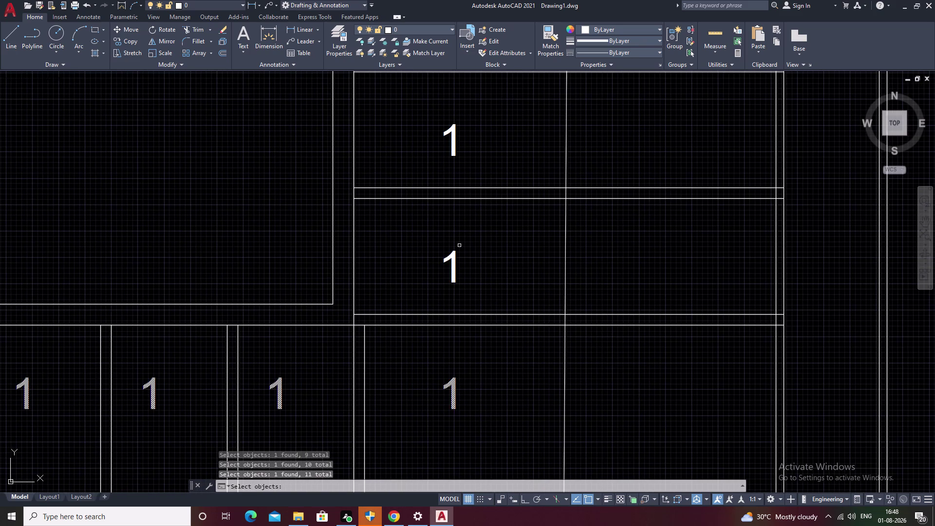
click(453, 264)
click(452, 270)
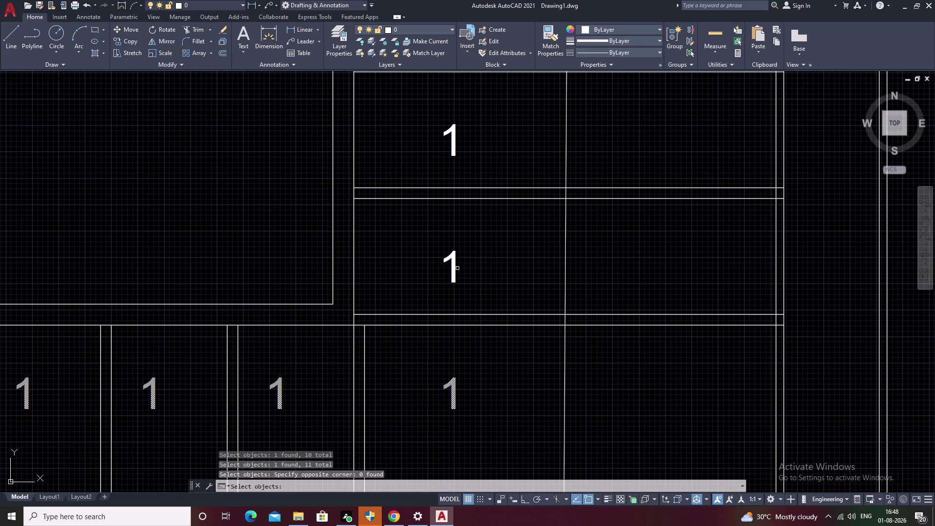
middle_drag(453, 271, 458, 346)
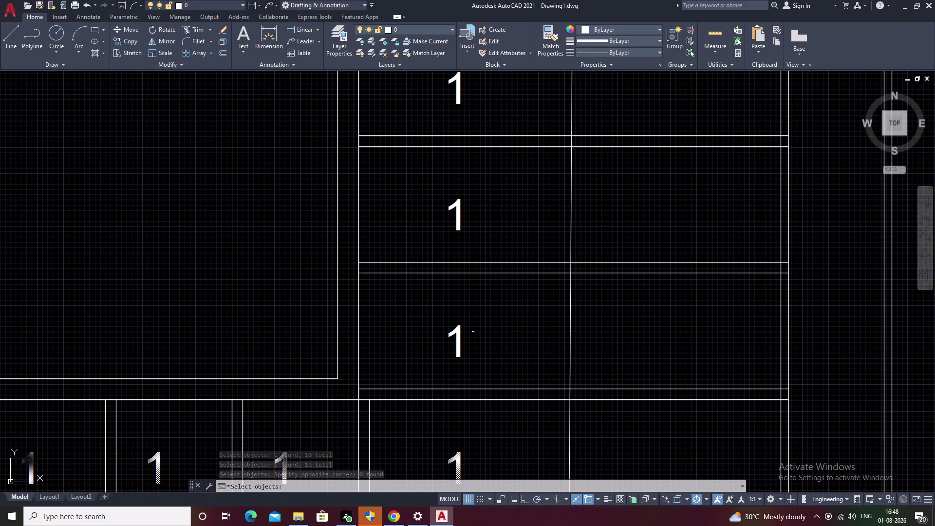
click(456, 217)
middle_drag(473, 228, 479, 356)
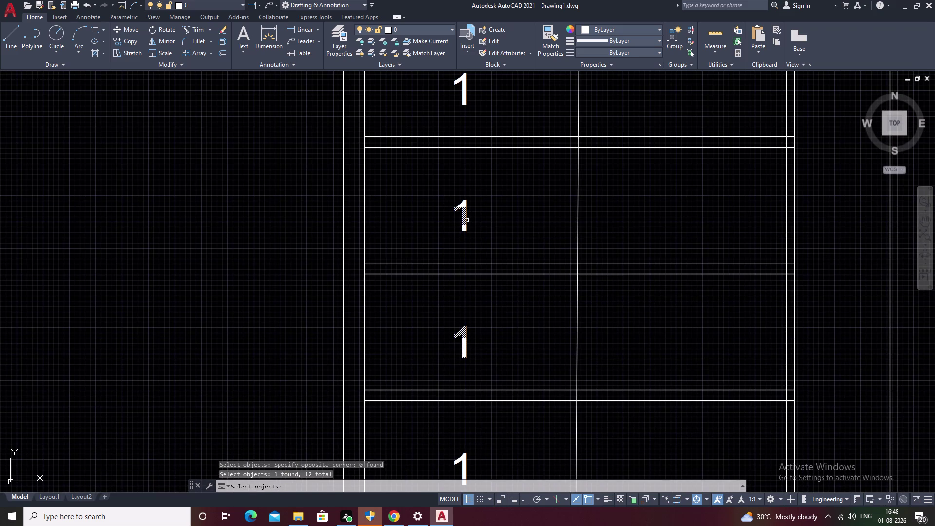
click(467, 220)
middle_drag(470, 220, 484, 312)
click(479, 184)
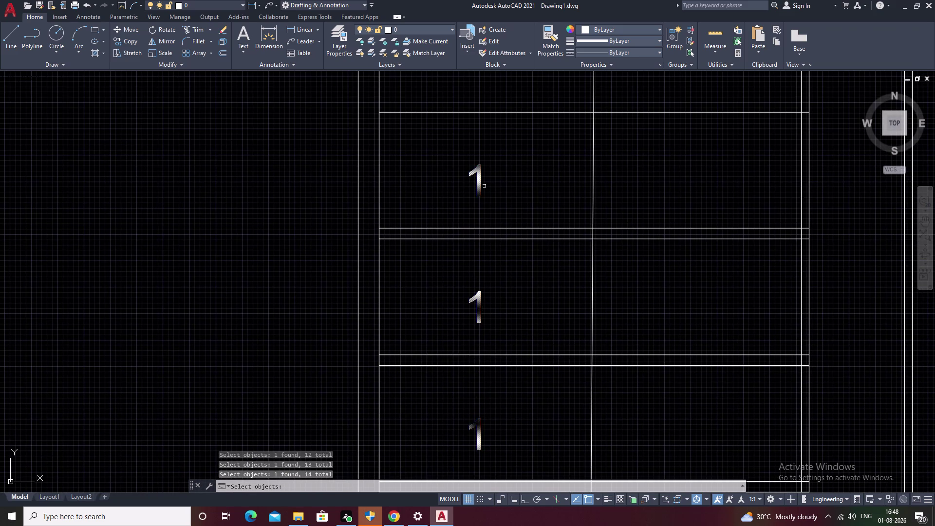
right_click(562, 246)
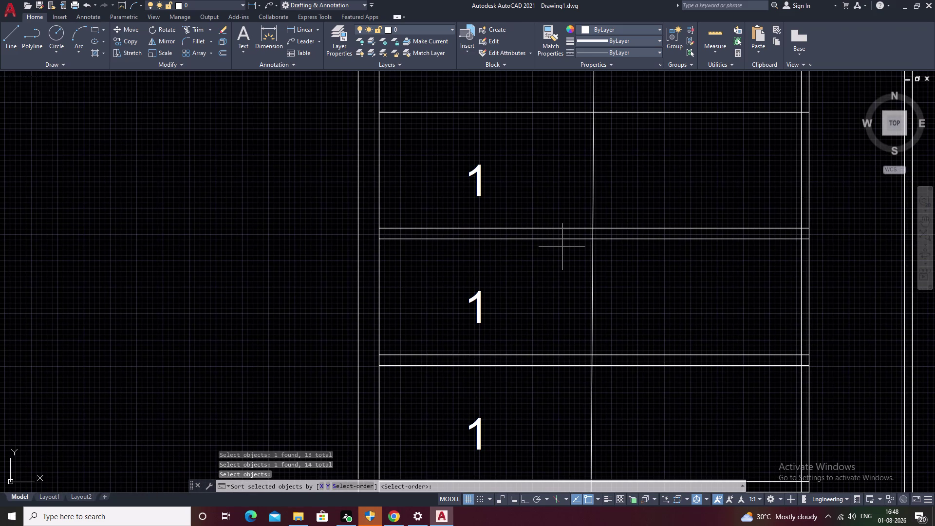
Number the labels 1 to 14 in pick order, overwriting the text, and view the result.
text(S)
key(space)
key(space)
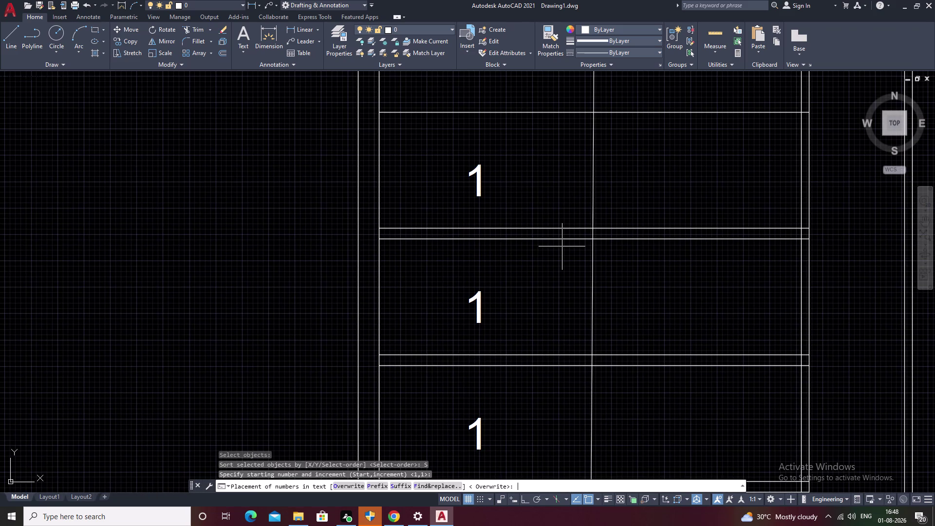
text(O)
key(space)
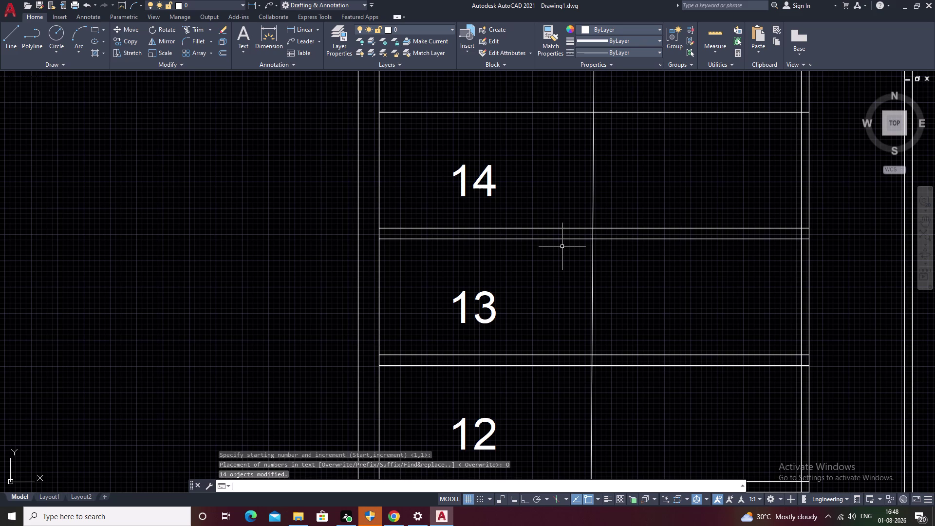
scroll(down, 3)
middle_drag(554, 322, 566, 238)
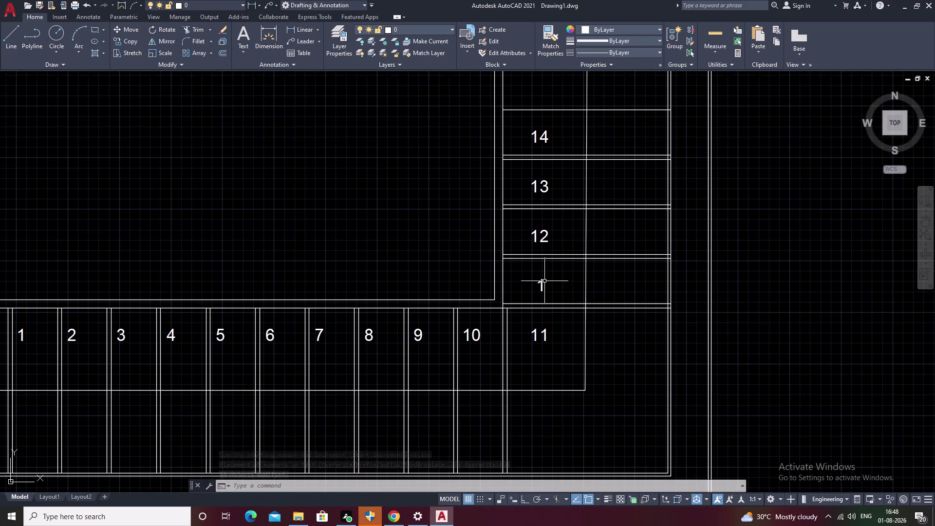
scroll(up, 3)
scroll(down, 3)
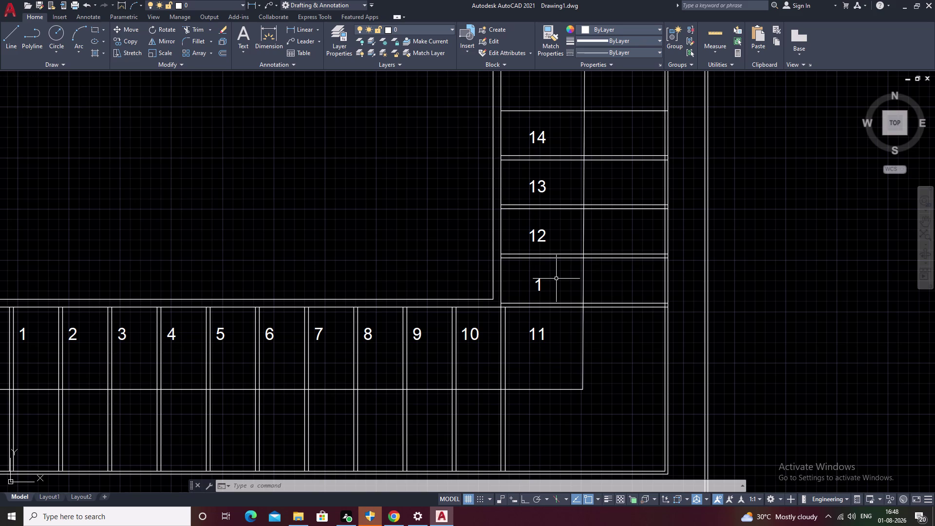
Run TCOUNT and select the upper-arm labels 1, 12, 13 and 14 above bay 11.
key(Escape)
text(T)
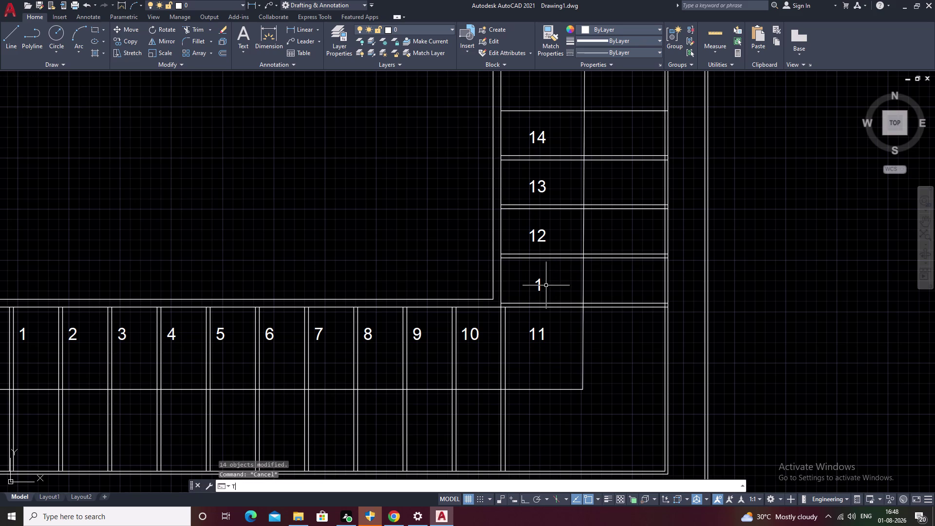
text(CO)
key(space)
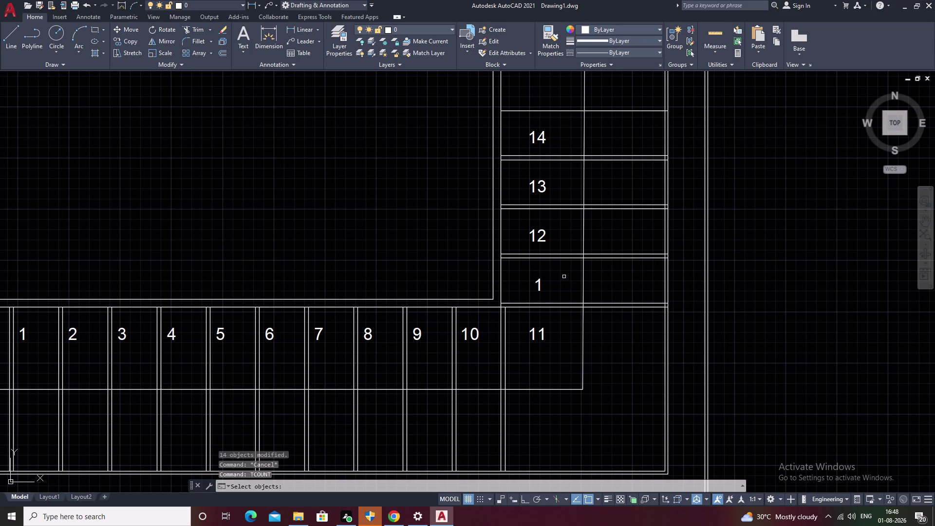
click(539, 287)
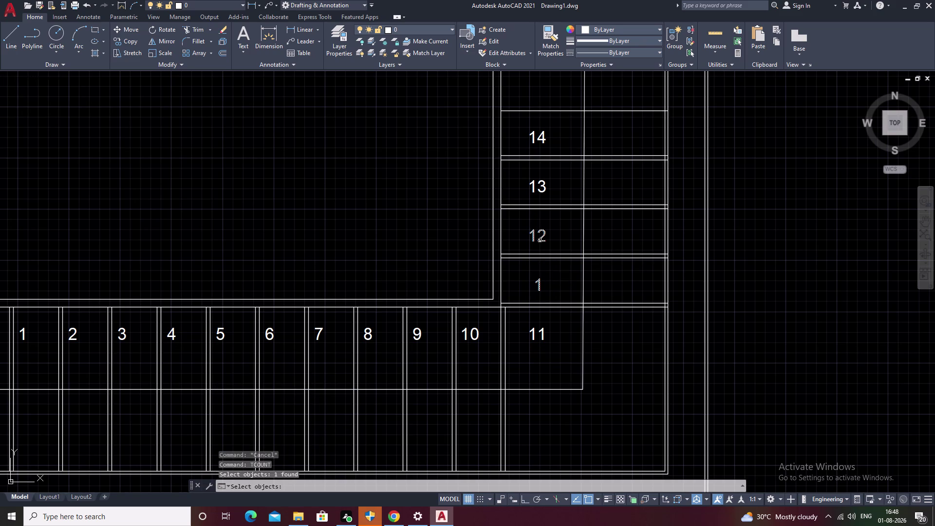
click(540, 240)
click(546, 186)
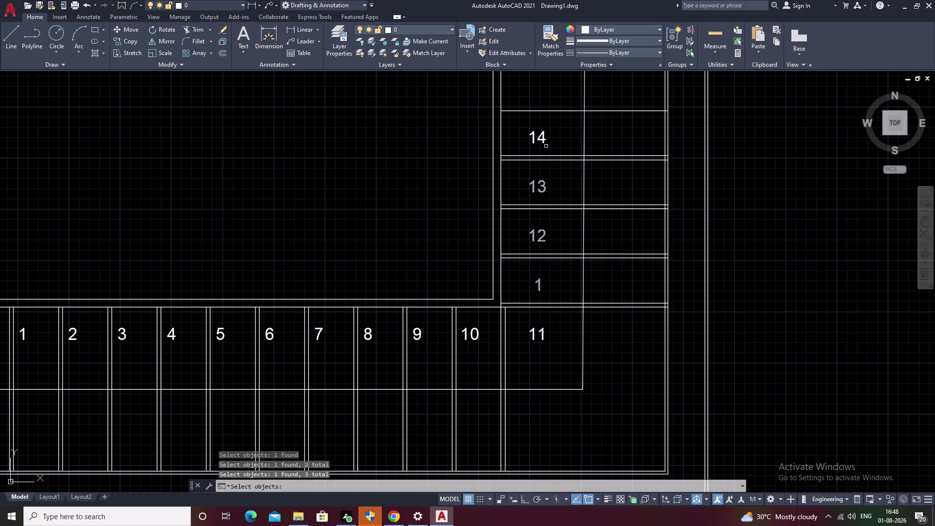
click(542, 136)
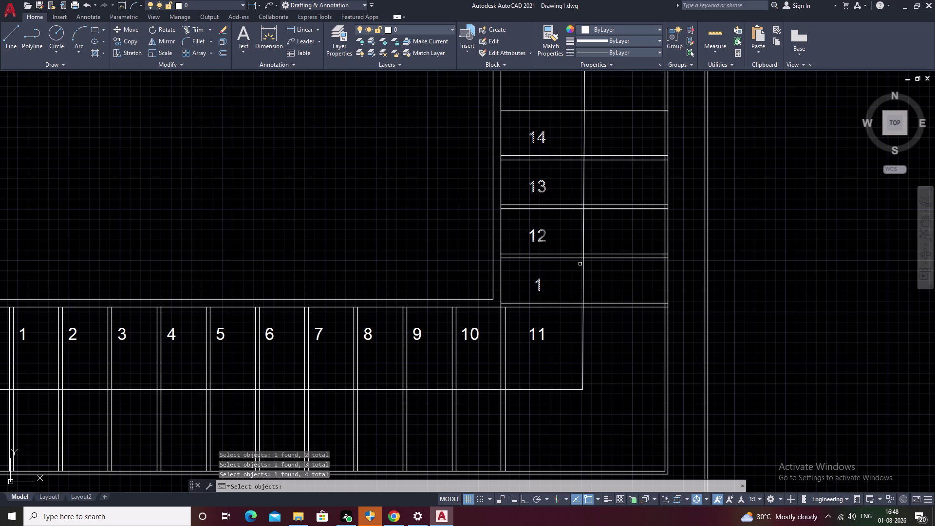
right_click(570, 274)
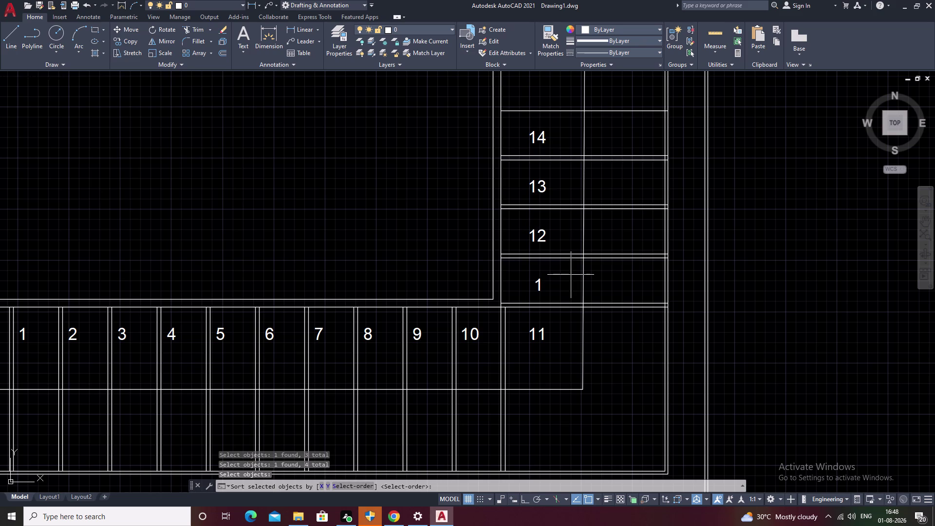
Renumber them in select order starting at 12 with increment 1, overwriting the text.
text(S)
key(space)
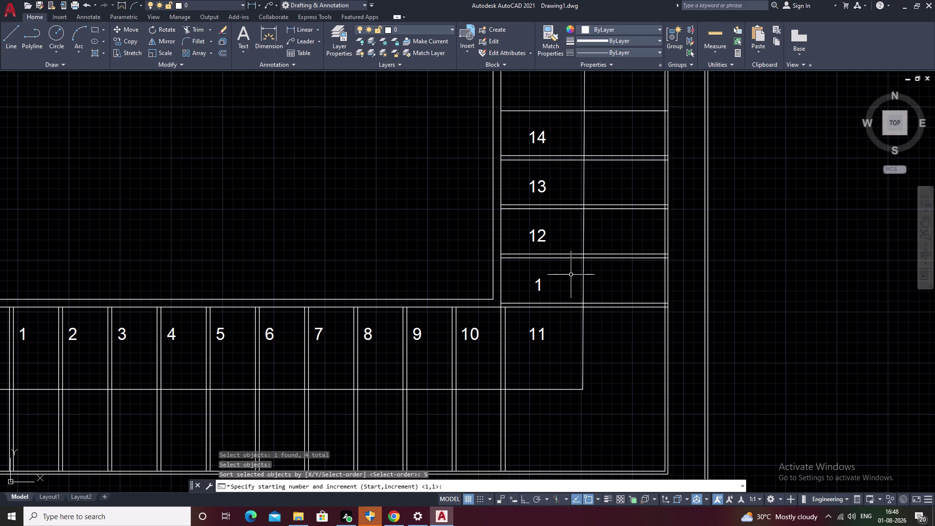
text(12)
key(comma)
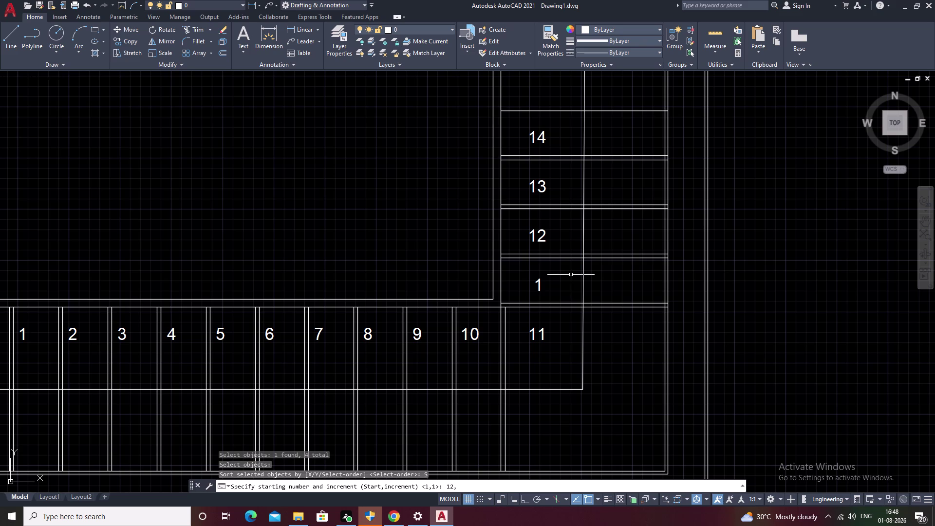
key(1)
key(space)
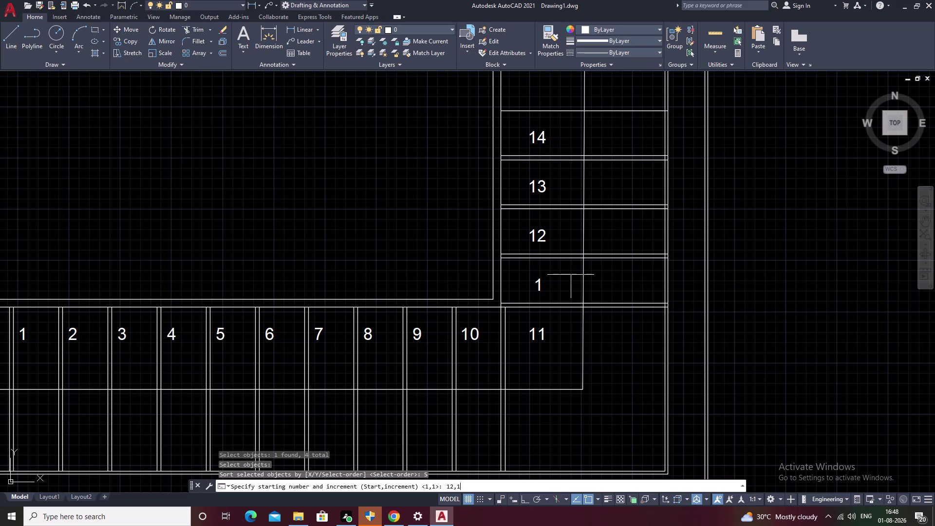
text(O)
key(space)
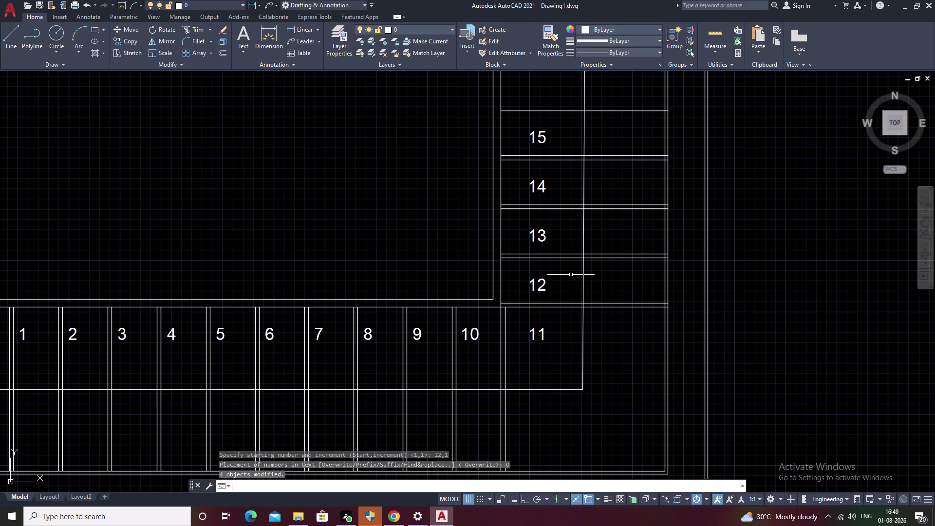
middle_drag(566, 220, 579, 282)
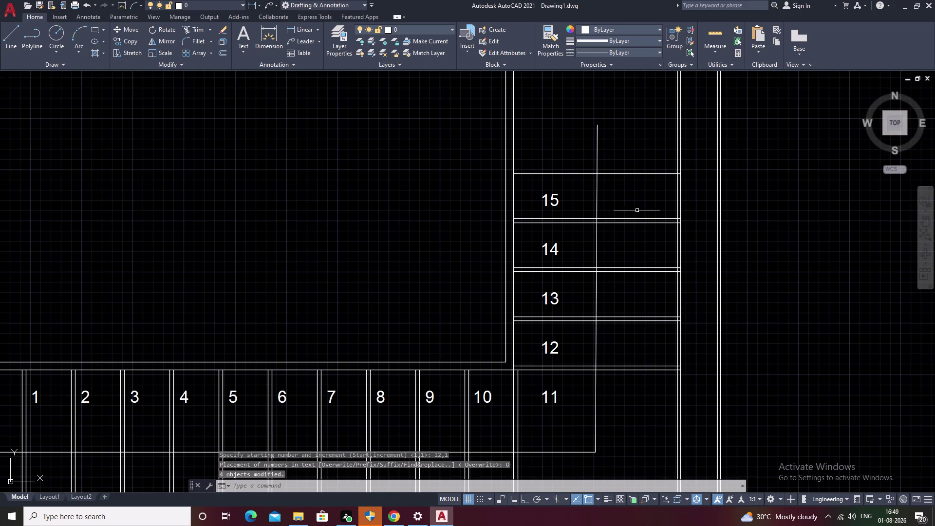
key(Escape)
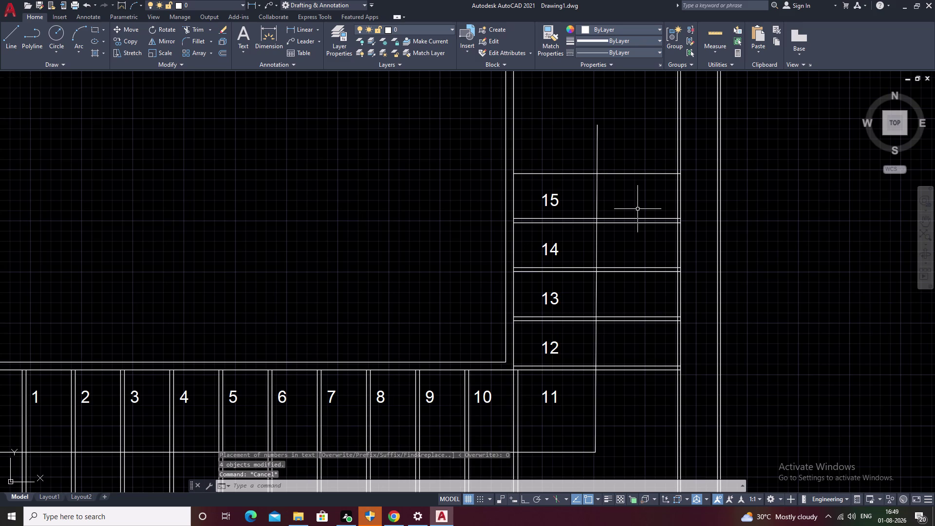
Offset the divider line above bay 15 upward by a distance of 1.
text(O)
key(space)
text(1)
key(space)
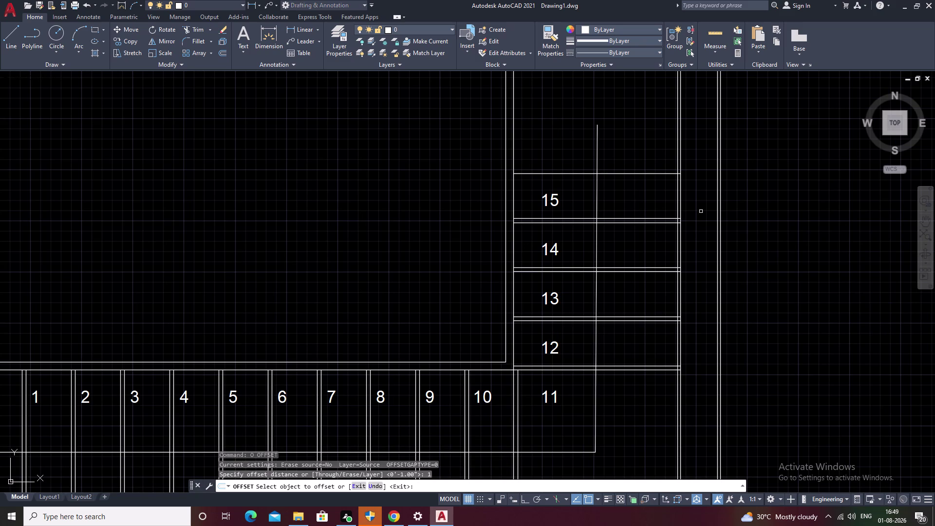
click(617, 175)
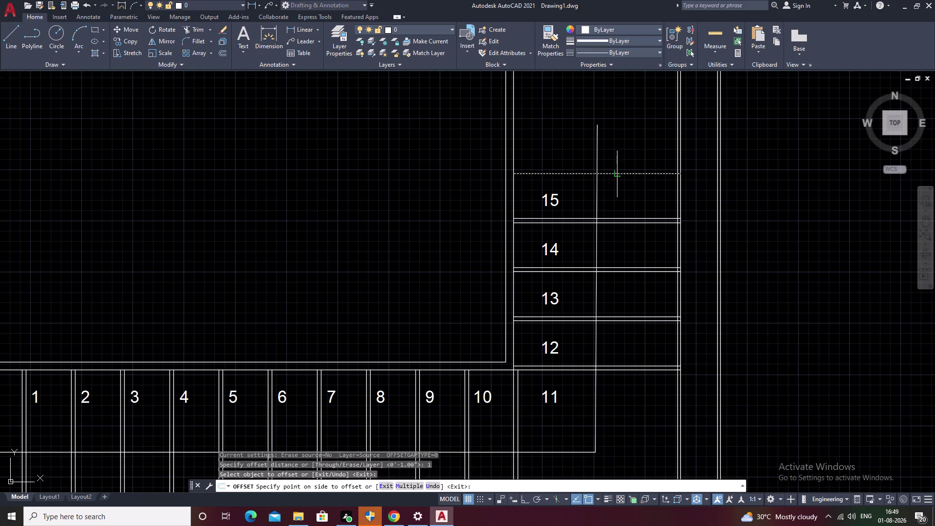
click(619, 162)
scroll(down, 3)
key(Escape)
Pan and zoom the view to centre on the bay 11 corner.
middle_drag(593, 260, 594, 260)
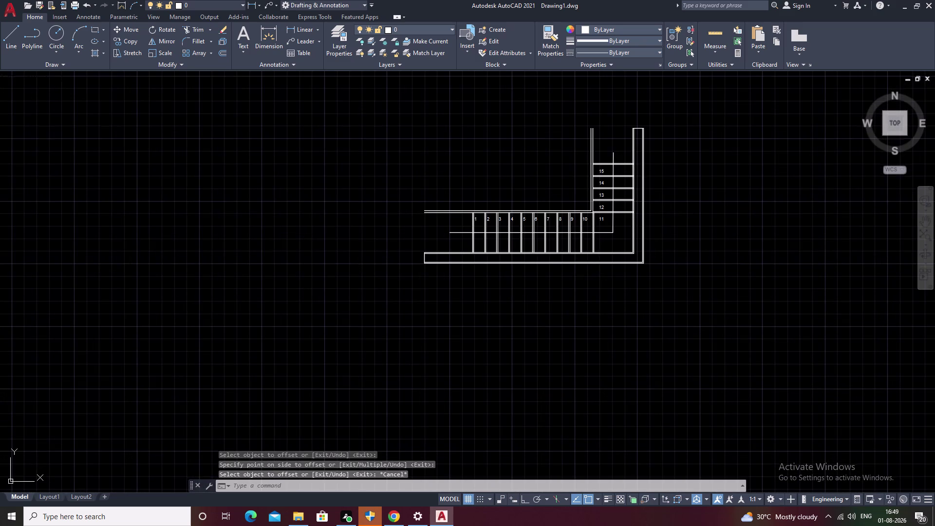
middle_drag(593, 259, 591, 287)
scroll(up, 3)
middle_drag(532, 261, 694, 284)
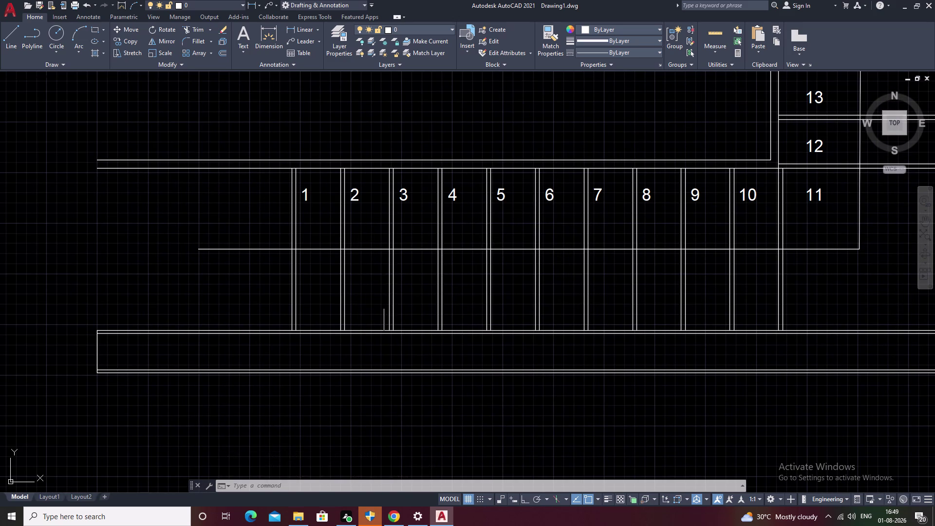
middle_drag(423, 297, 417, 331)
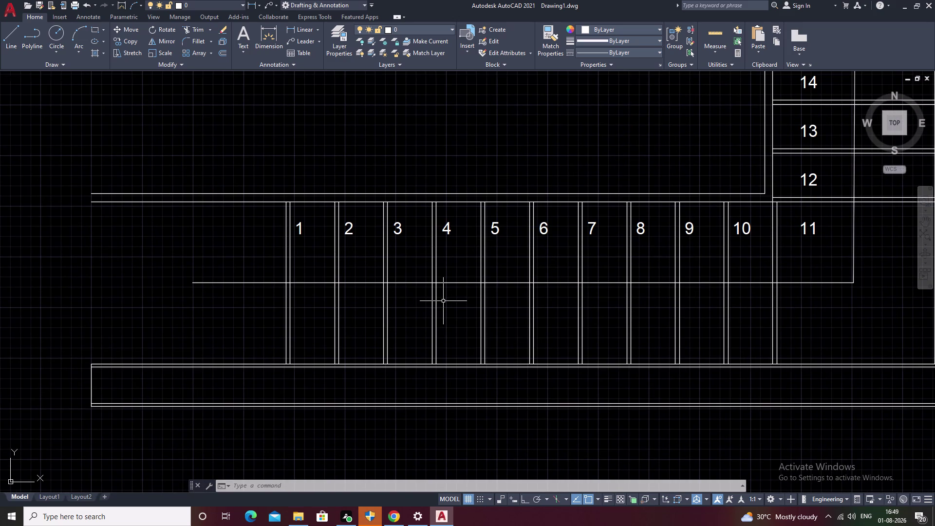
middle_drag(595, 290, 359, 331)
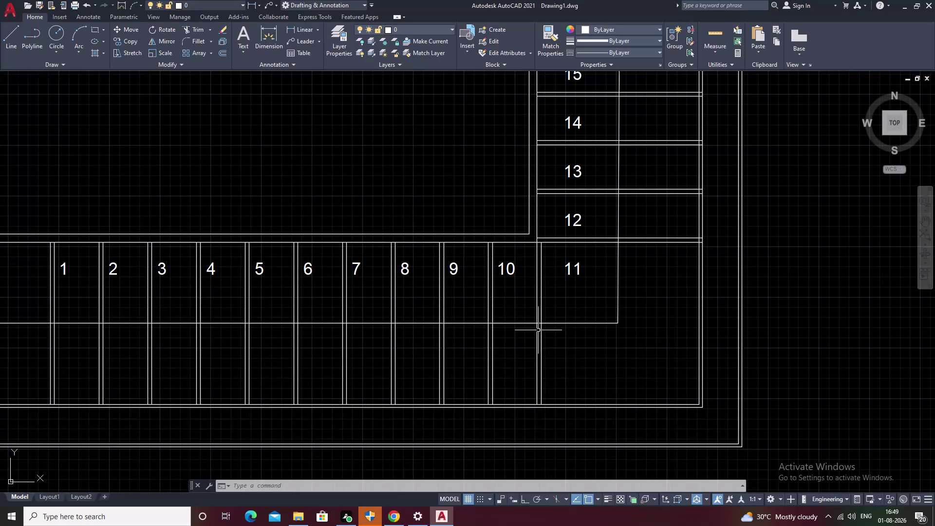
Uncheck 'Draw frame around text' in the Standard dimension style's Text settings.
key(Escape)
text(D)
key(space)
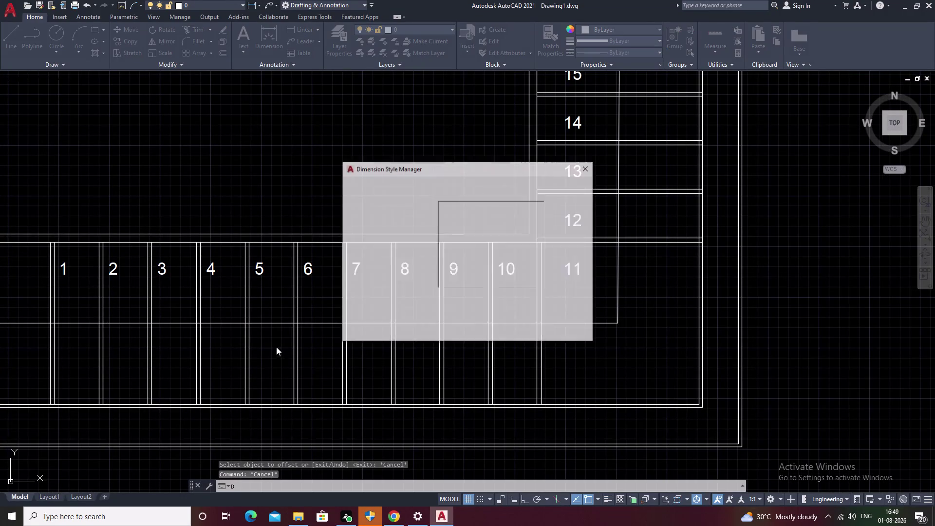
click(564, 236)
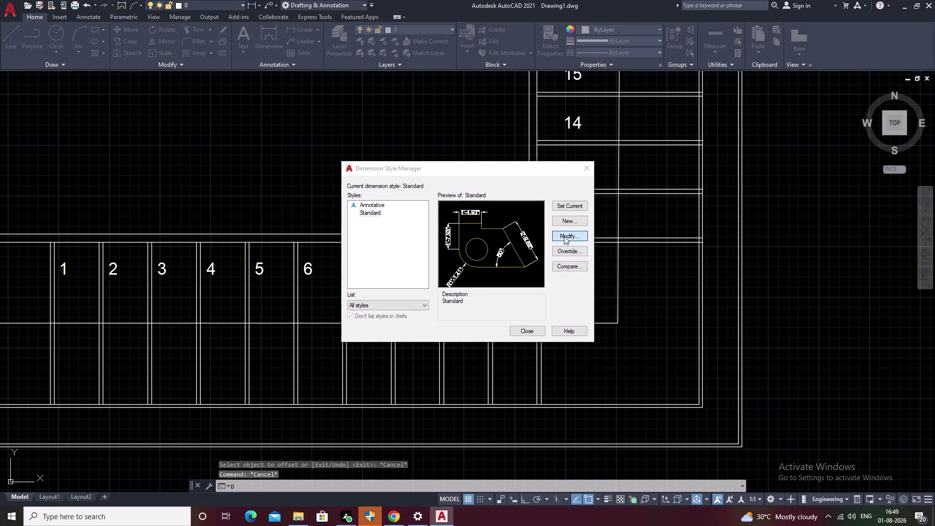
click(411, 154)
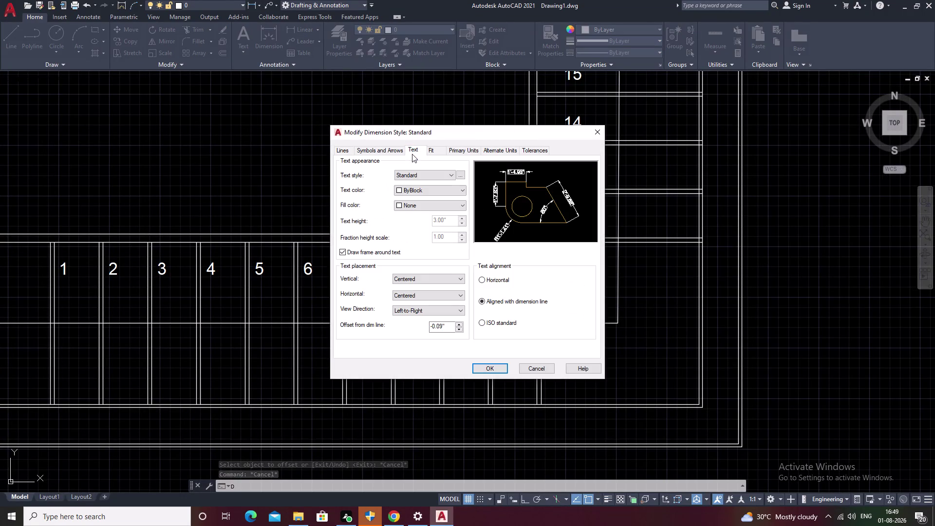
click(483, 279)
click(485, 301)
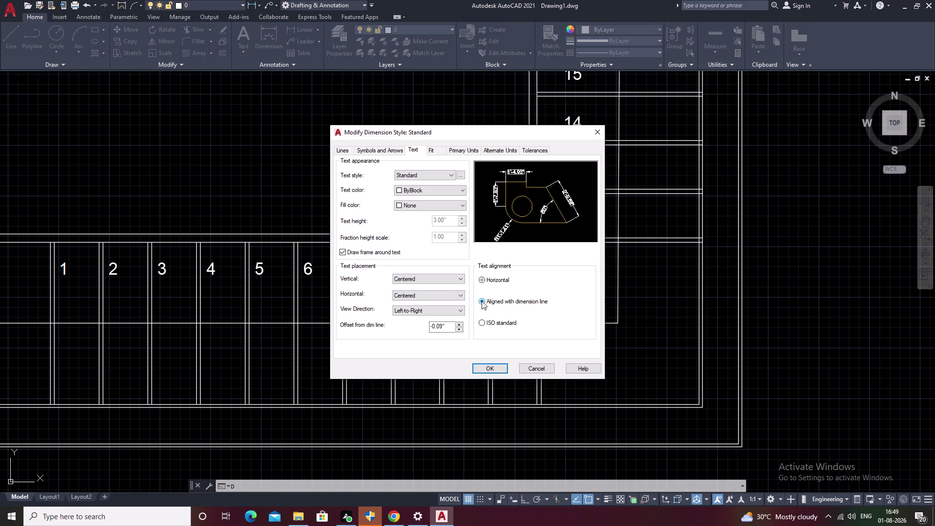
triple_click(459, 324)
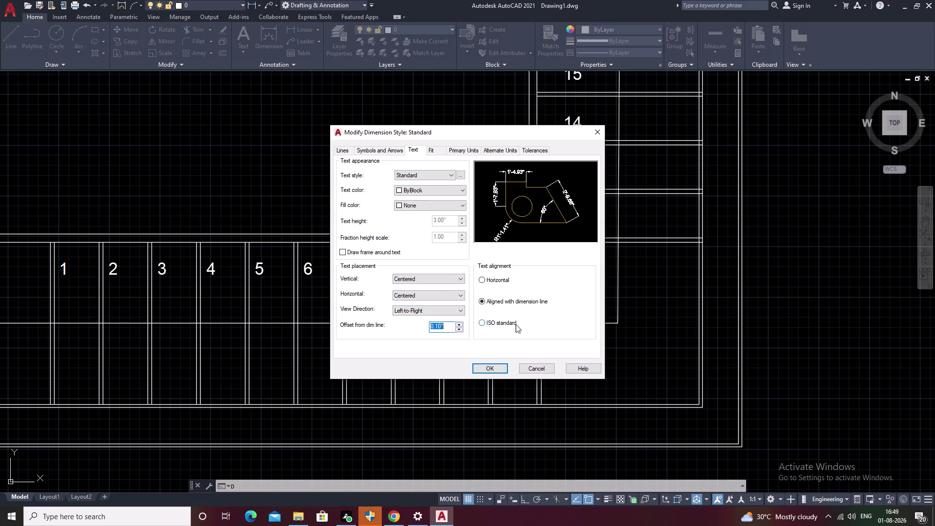
click(492, 365)
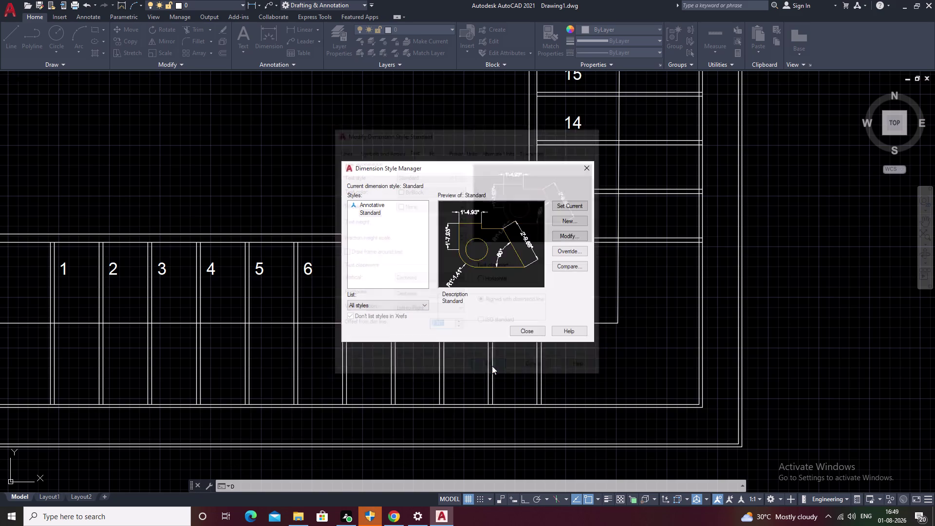
click(531, 334)
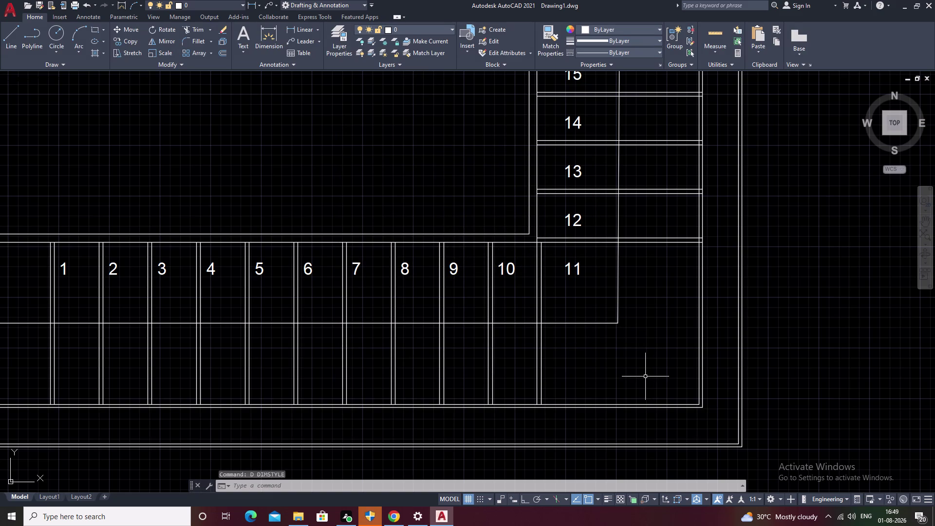
Add a vertical 3'-4.00" linear dimension beside bay 11 with DLI.
text(DLI)
key(space)
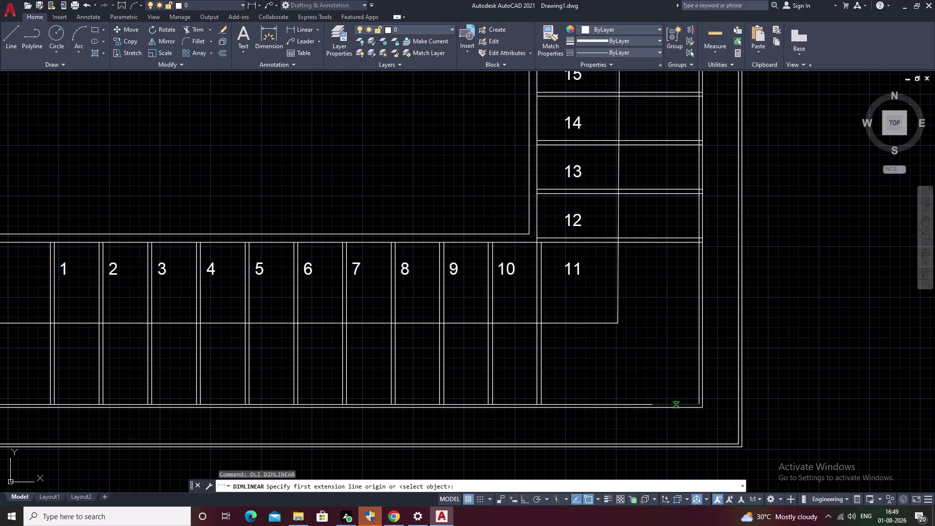
click(676, 404)
click(671, 243)
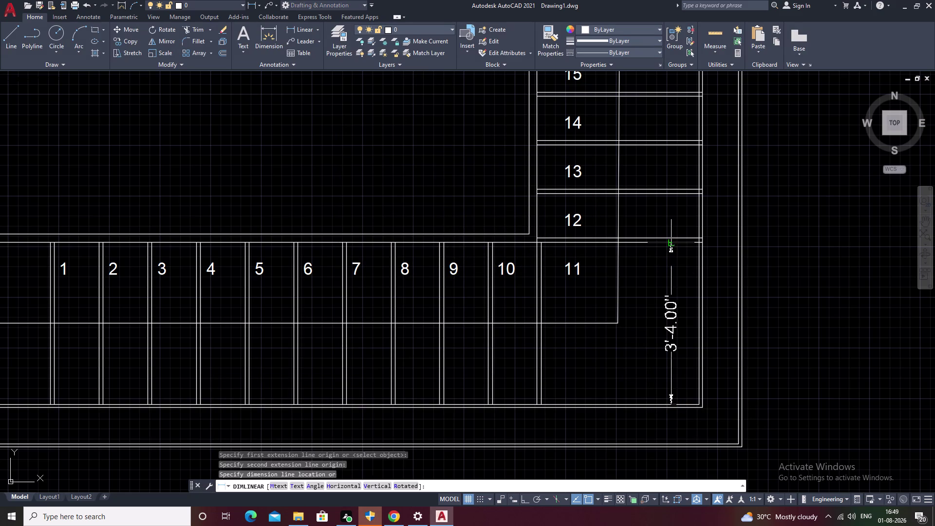
click(661, 247)
Begin a horizontal dimension across bay 11, cancel it, and reposition the view around bay 11.
key(space)
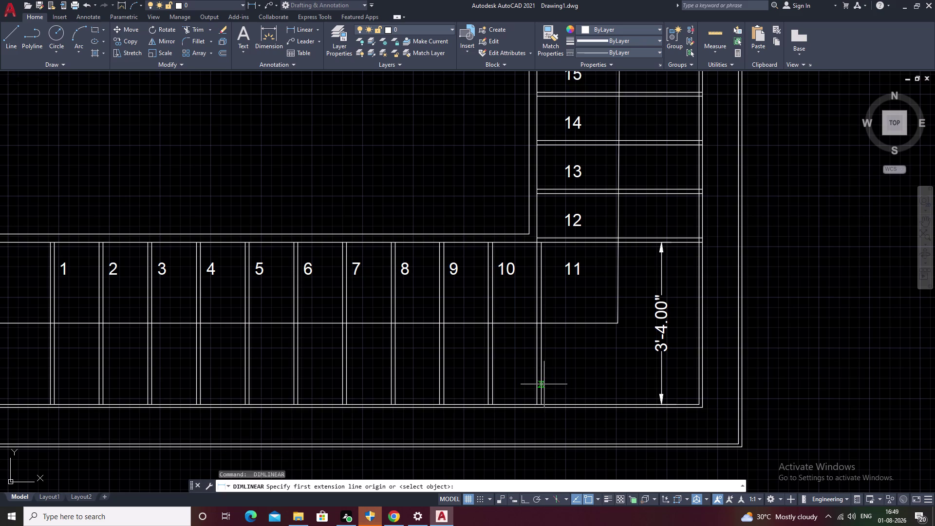
click(543, 381)
click(699, 376)
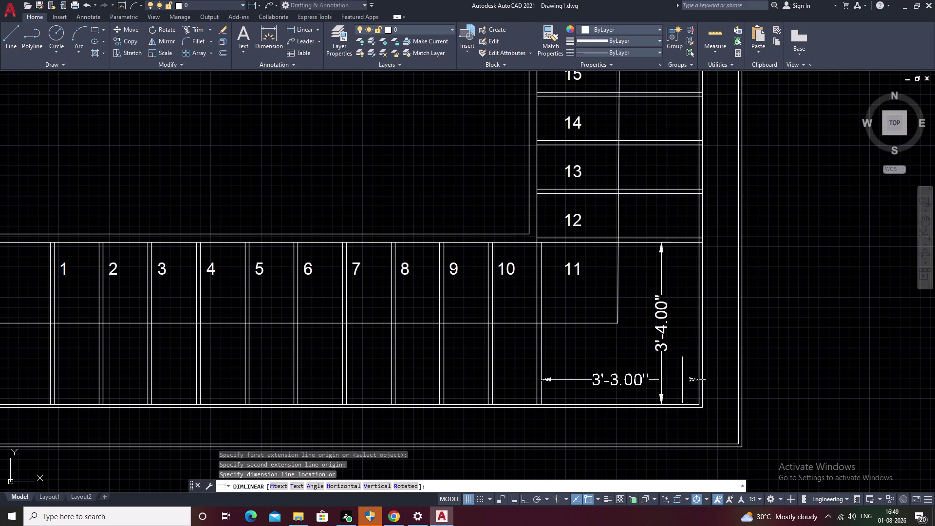
key(Escape)
scroll(up, 3)
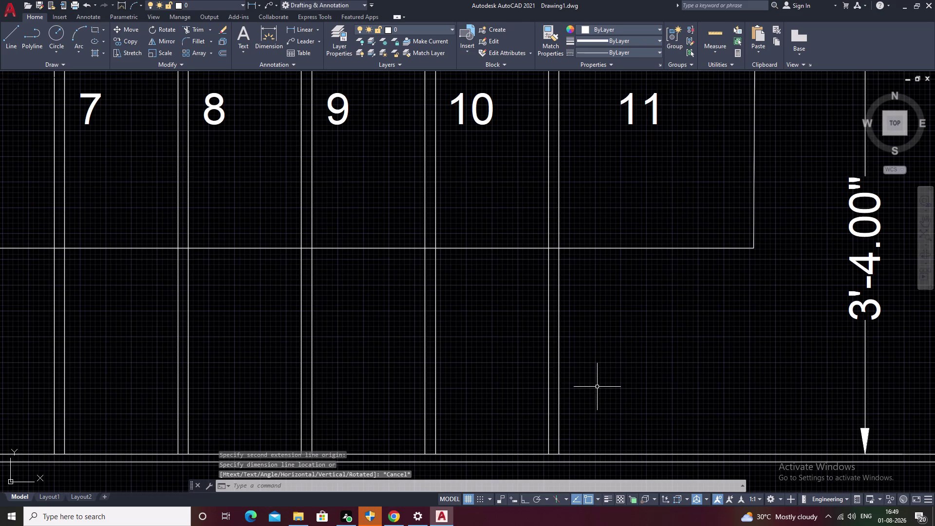
scroll(down, 3)
middle_drag(617, 387, 531, 388)
scroll(down, 3)
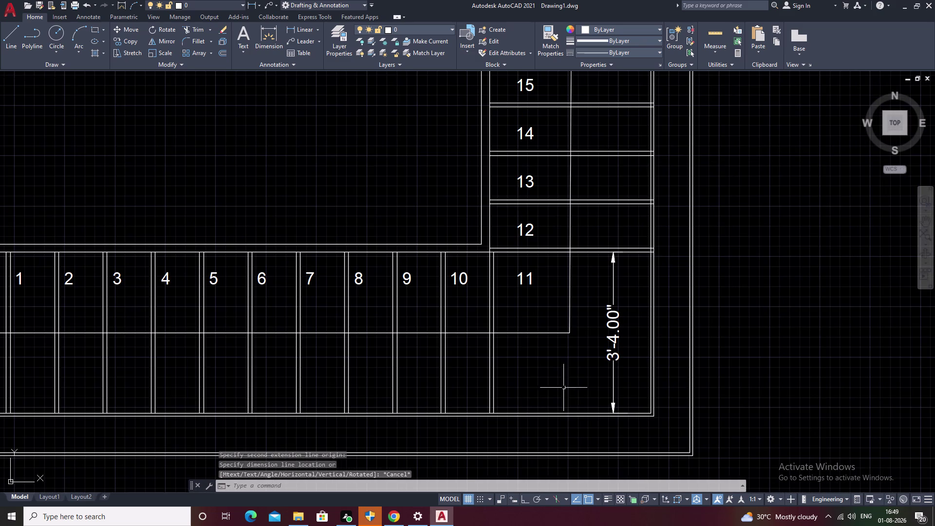
middle_drag(604, 388, 573, 389)
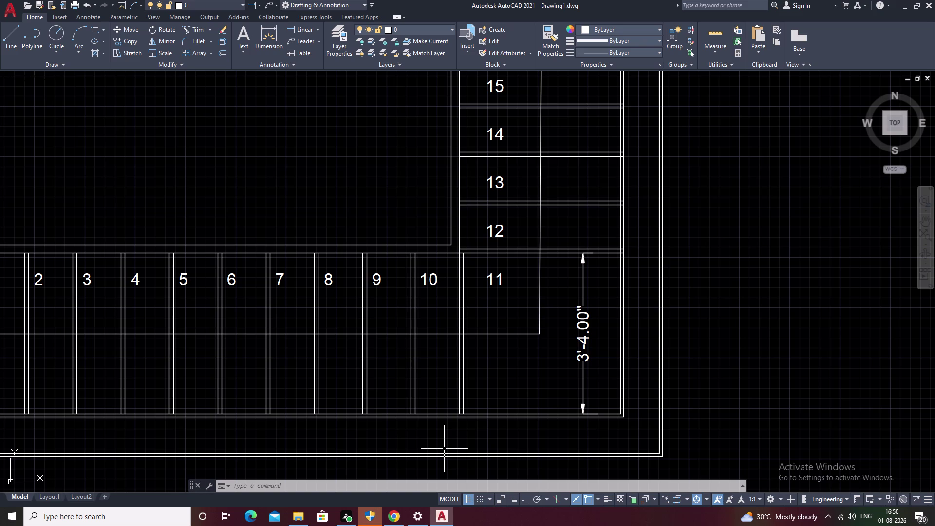
Retry the horizontal bay 11 dimension twice, cancelling the misplaced 3'-4.75" attempts.
key(space)
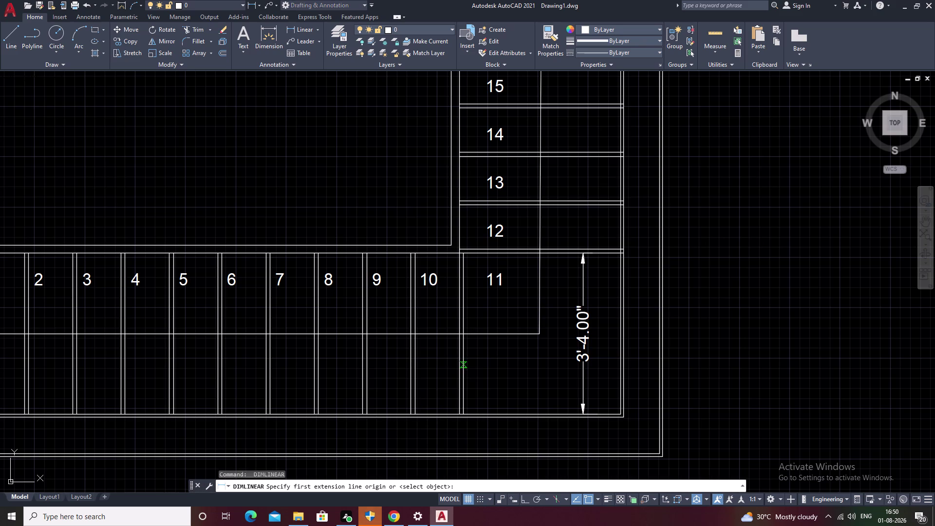
click(460, 365)
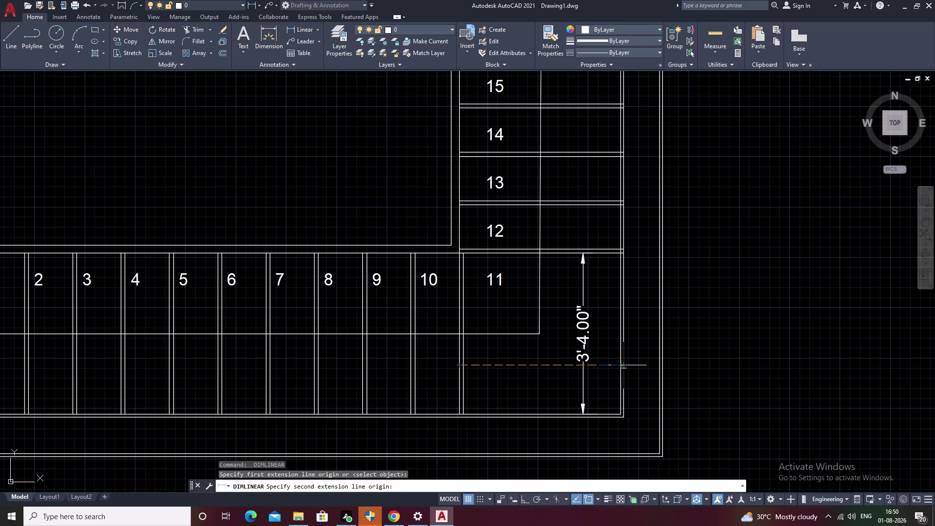
click(625, 365)
scroll(up, 3)
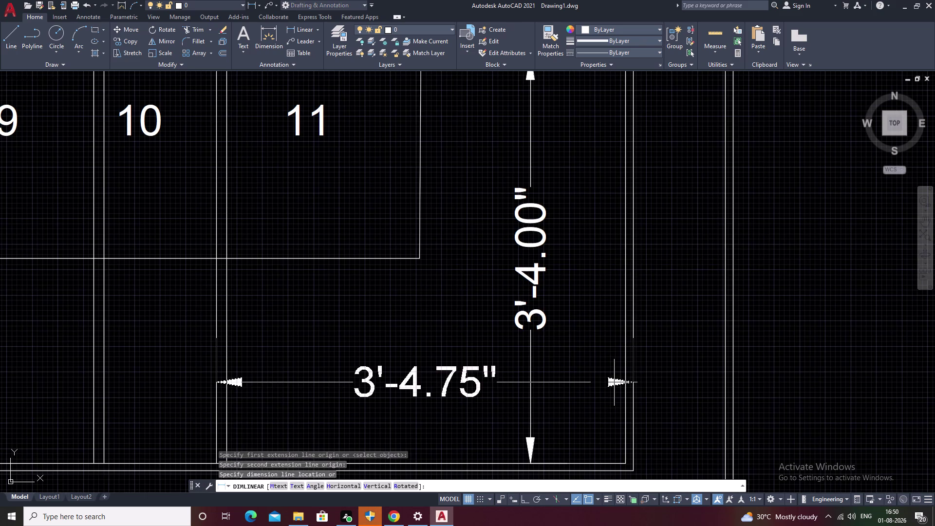
key(Escape)
key(space)
click(217, 398)
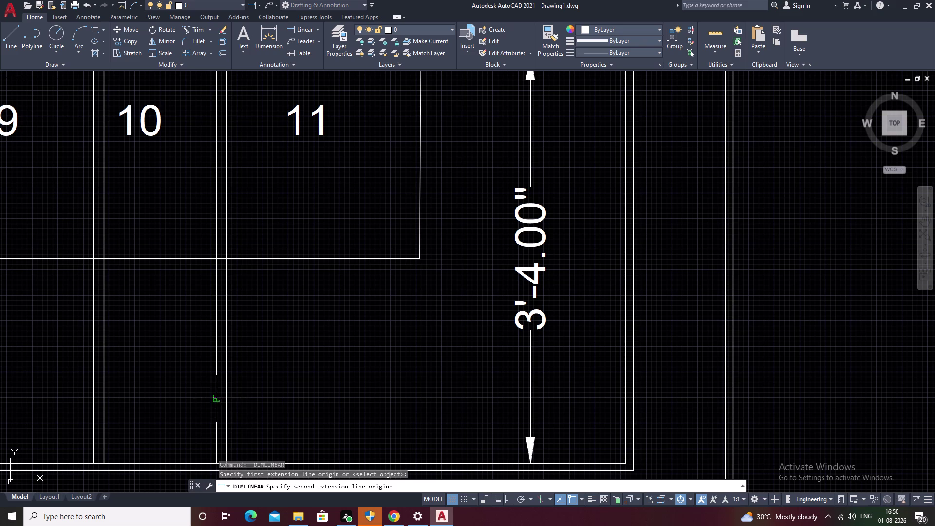
click(634, 387)
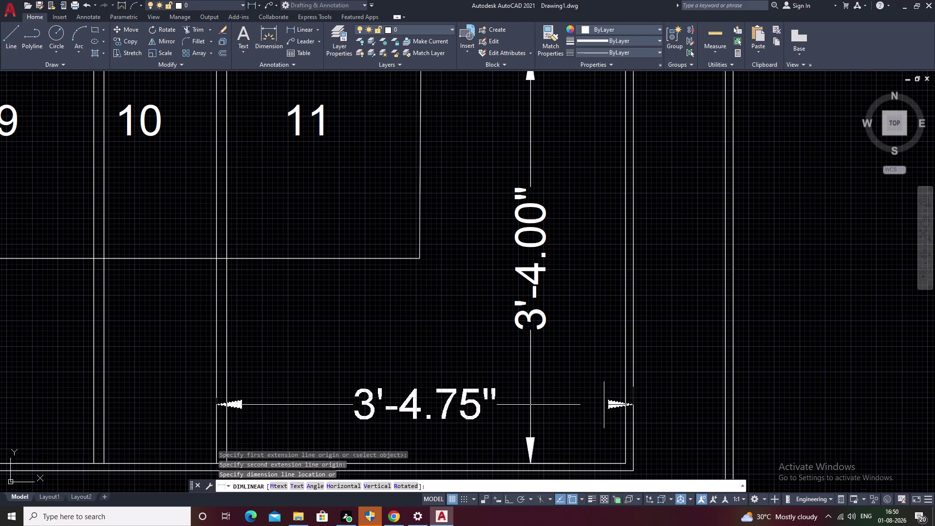
key(Escape)
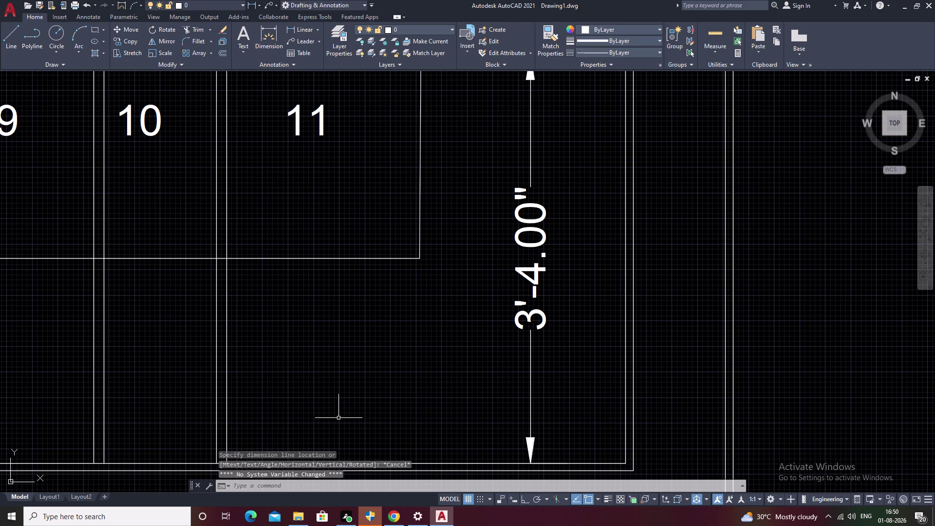
Place a horizontal 3'-4.00" dimension under bay 11, snapped from the divider endpoint to the right corner.
key(space)
middle_drag(305, 416, 638, 424)
scroll(down, 3)
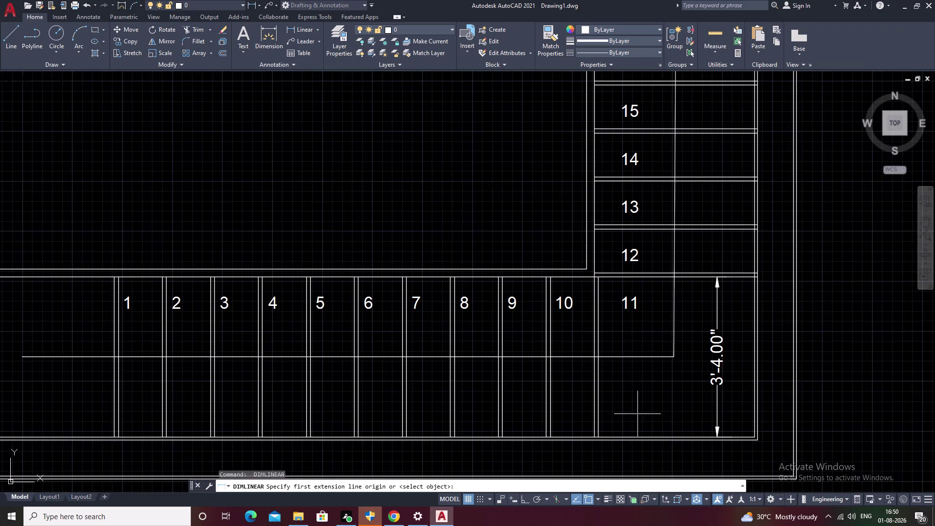
middle_drag(638, 414, 596, 365)
scroll(up, 3)
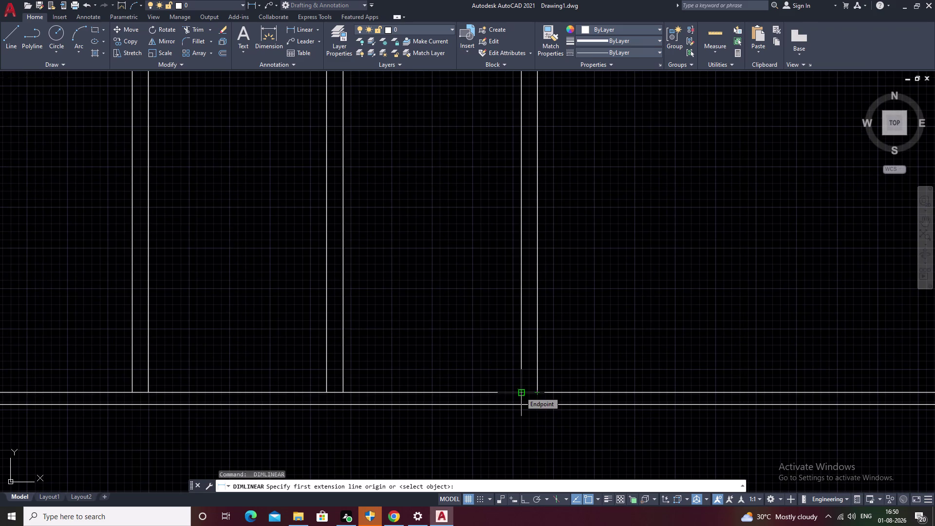
click(523, 392)
middle_drag(712, 403, 314, 357)
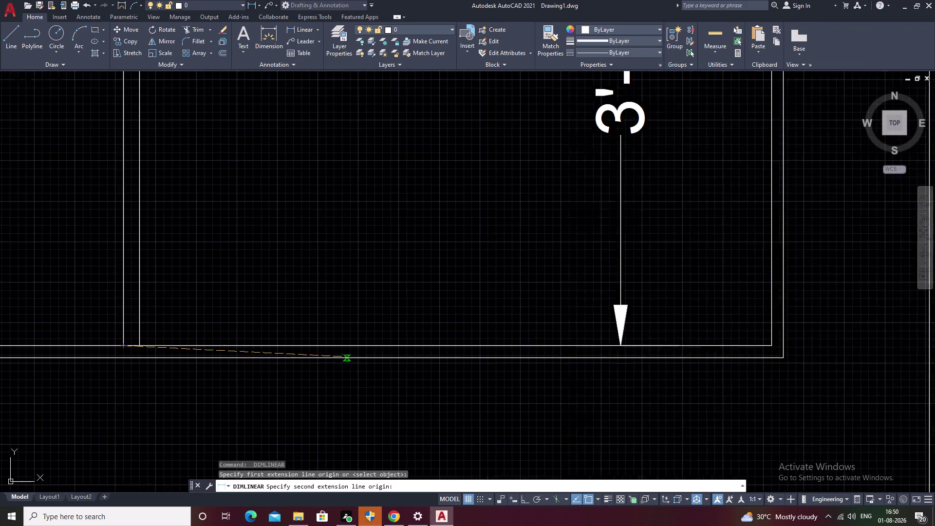
scroll(down, 3)
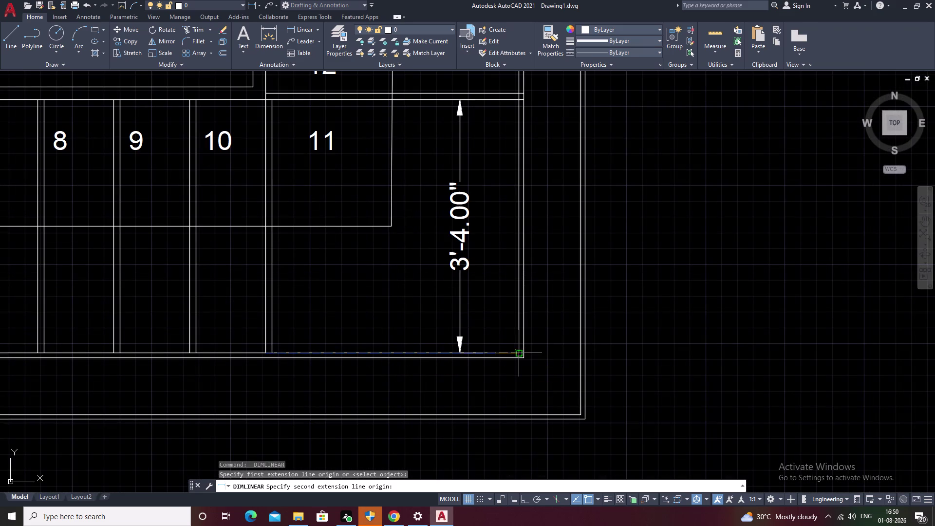
click(519, 352)
click(516, 315)
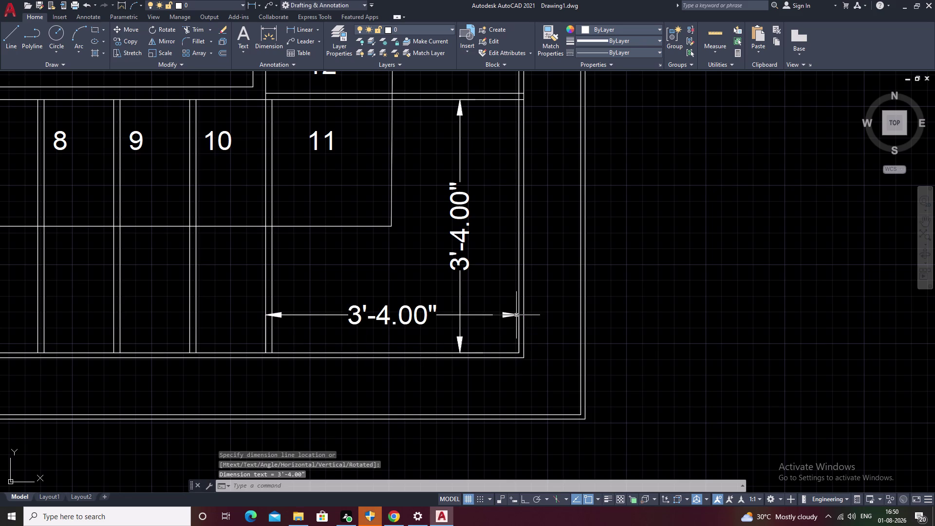
Dimension bay 4's width with a 1' linear dimension placed above the bay.
middle_drag(410, 320, 617, 378)
scroll(down, 3)
middle_drag(603, 343, 709, 379)
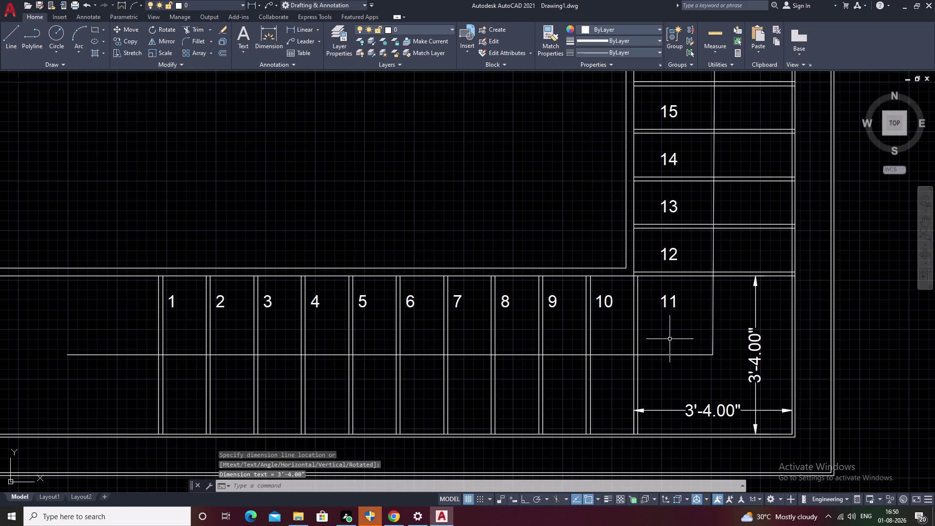
middle_drag(553, 317, 683, 339)
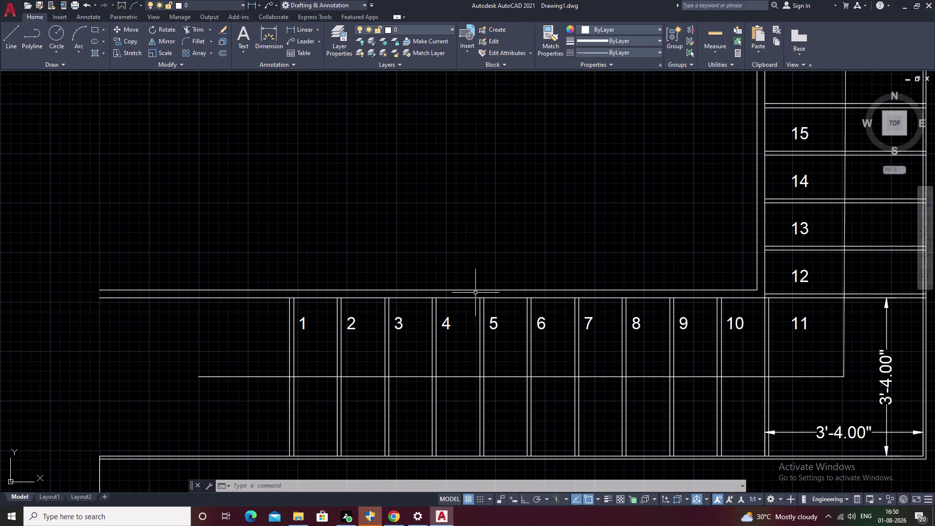
key(space)
scroll(up, 3)
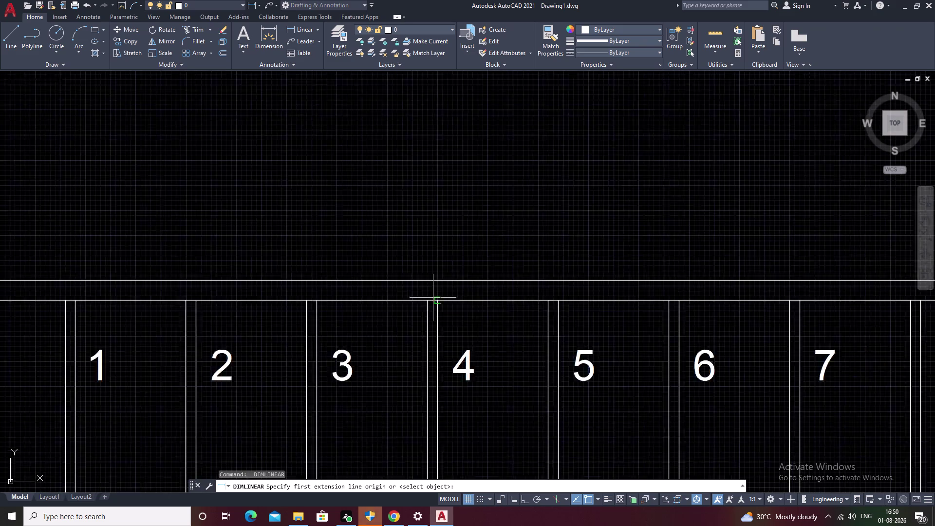
click(423, 305)
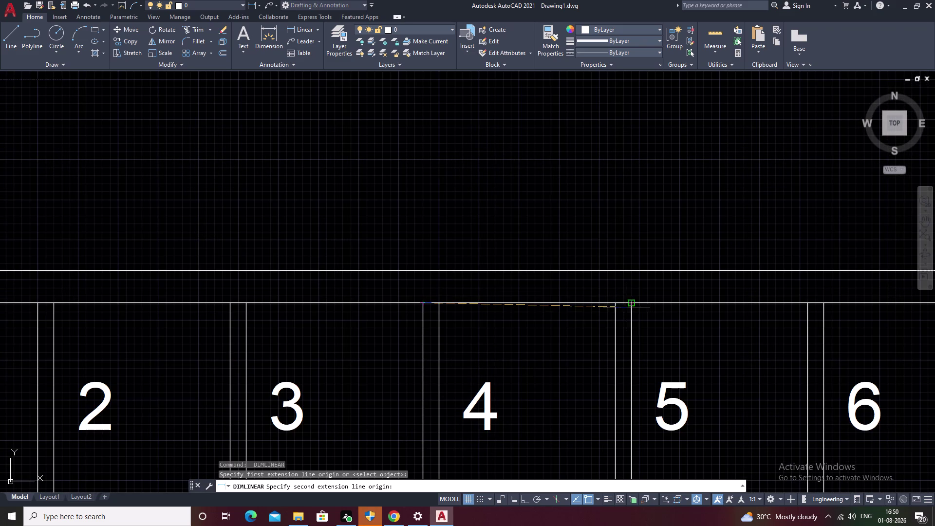
double_click(616, 305)
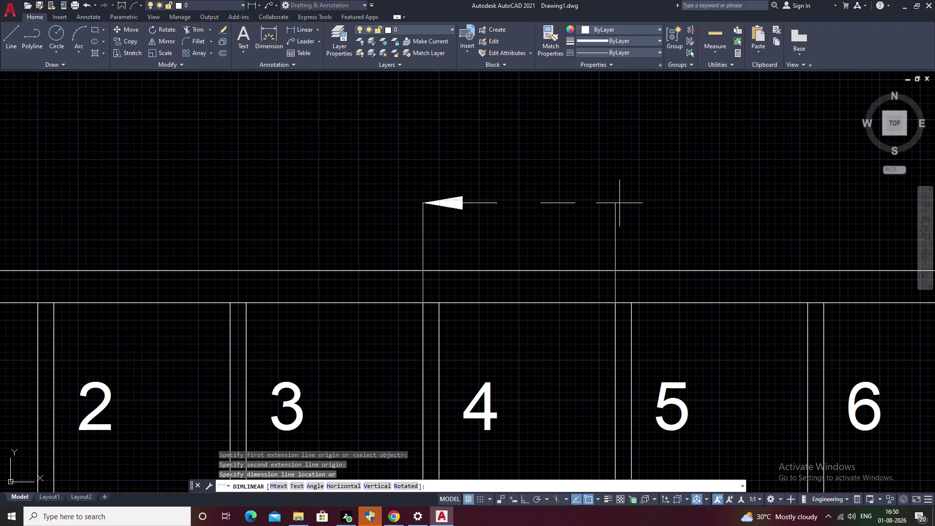
click(619, 202)
End dimensioning and centre the whole L-shaped layout in the view.
scroll(down, 3)
scroll(down, 3)
middle_drag(737, 280, 408, 341)
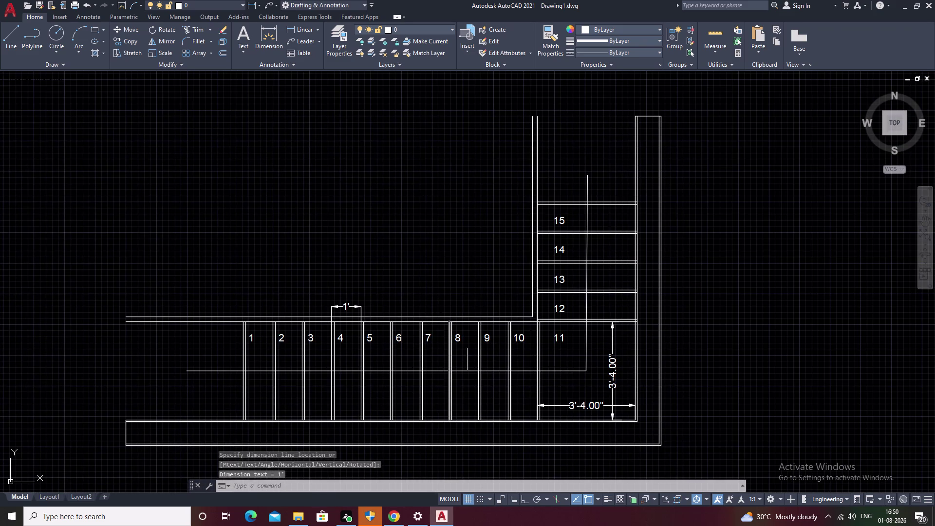
key(Escape)
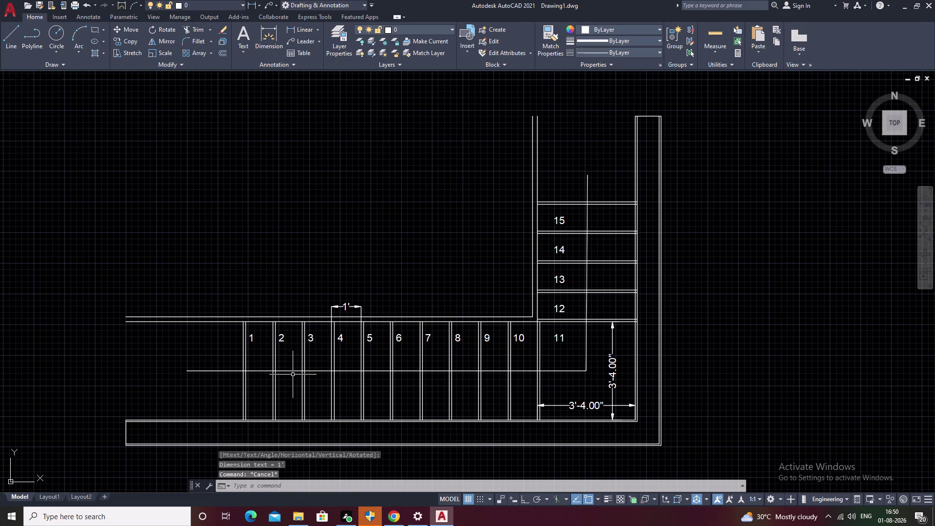
middle_drag(335, 409, 438, 402)
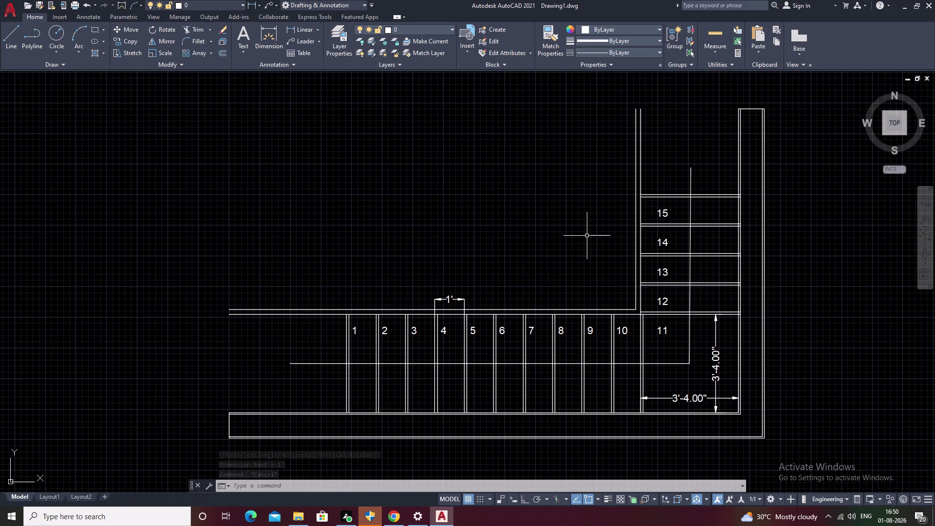
Load the ACAD_ISO03W100 dash-space linetype through the LT Linetype Manager.
text(LT)
key(space)
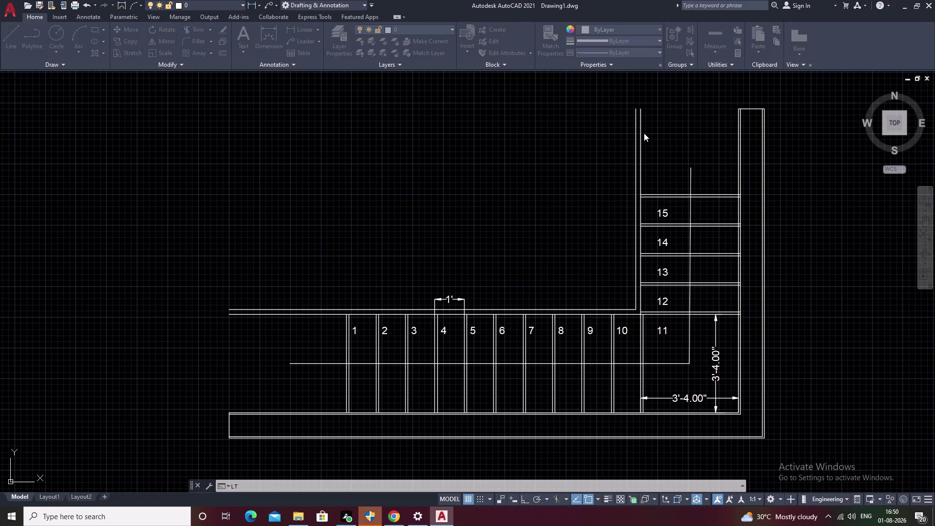
click(548, 172)
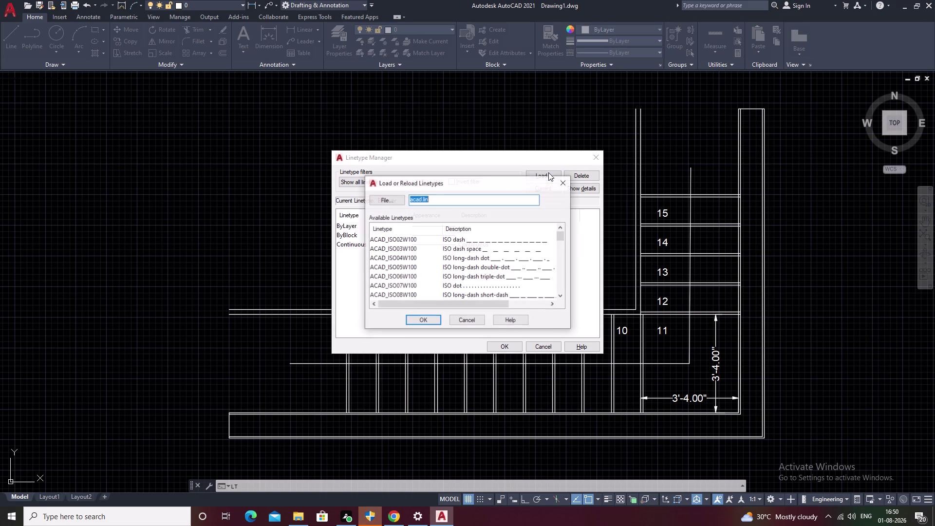
click(519, 247)
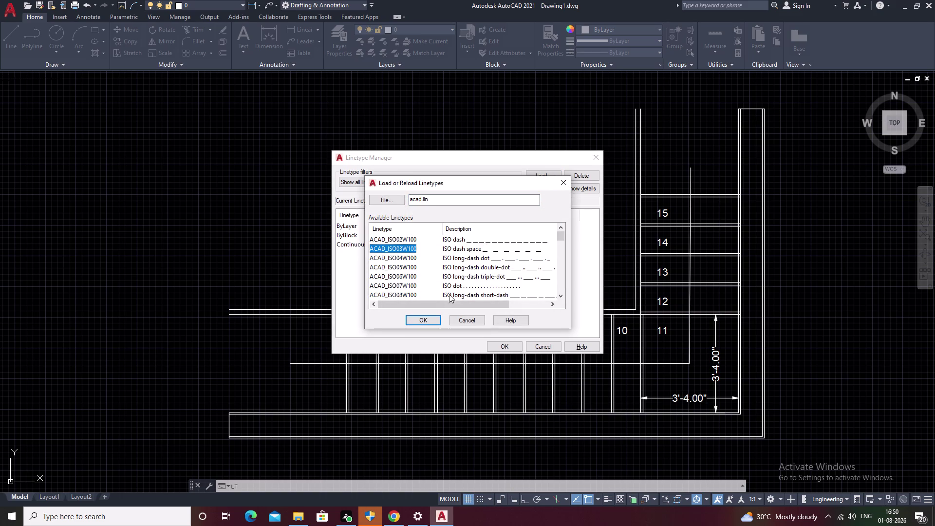
click(420, 321)
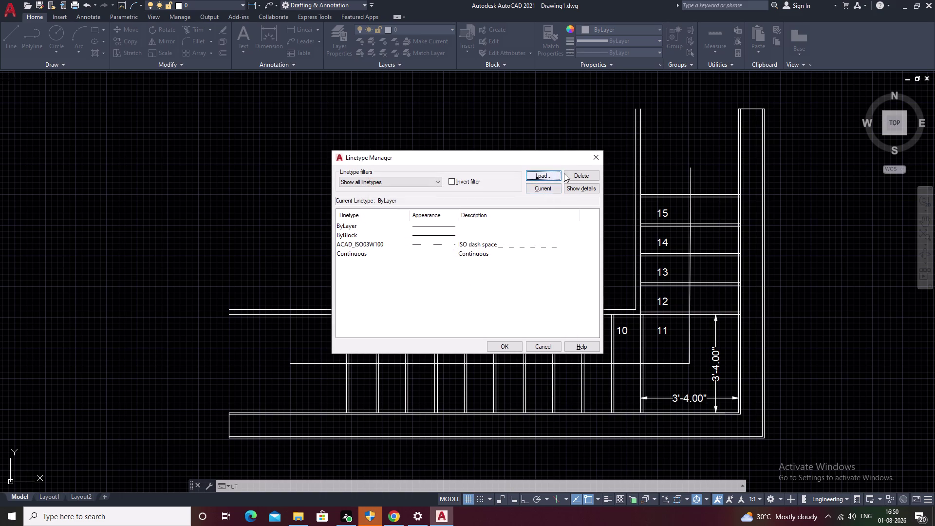
click(506, 343)
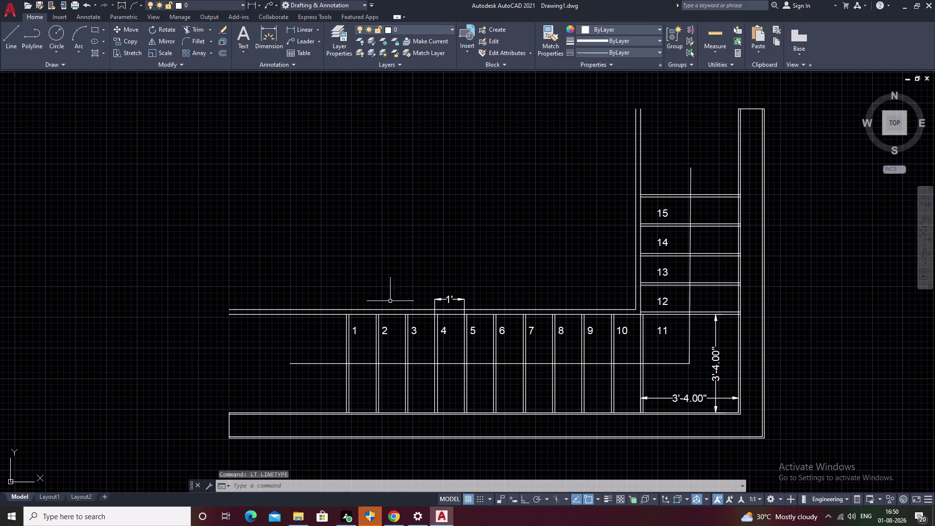
scroll(up, 3)
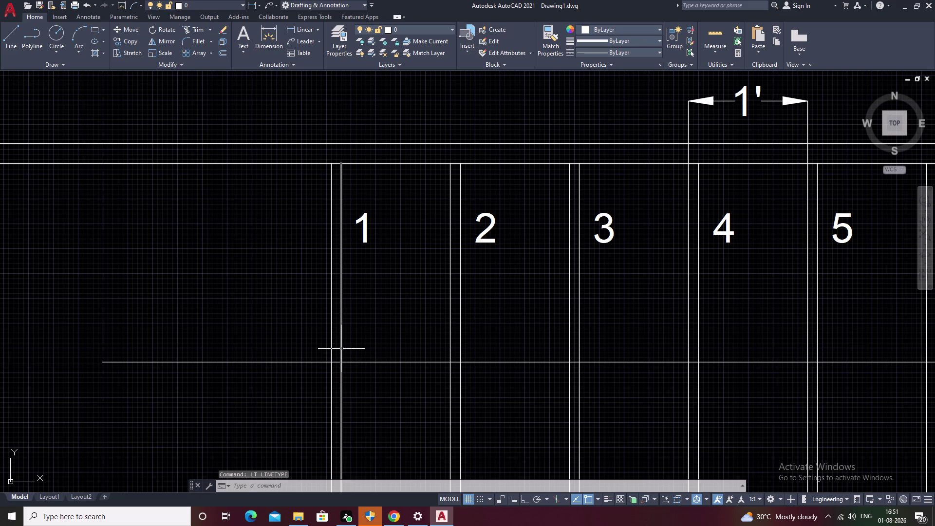
Assign the ACAD_ISO03W100 linetype to the divider line left of bay 1.
click(340, 328)
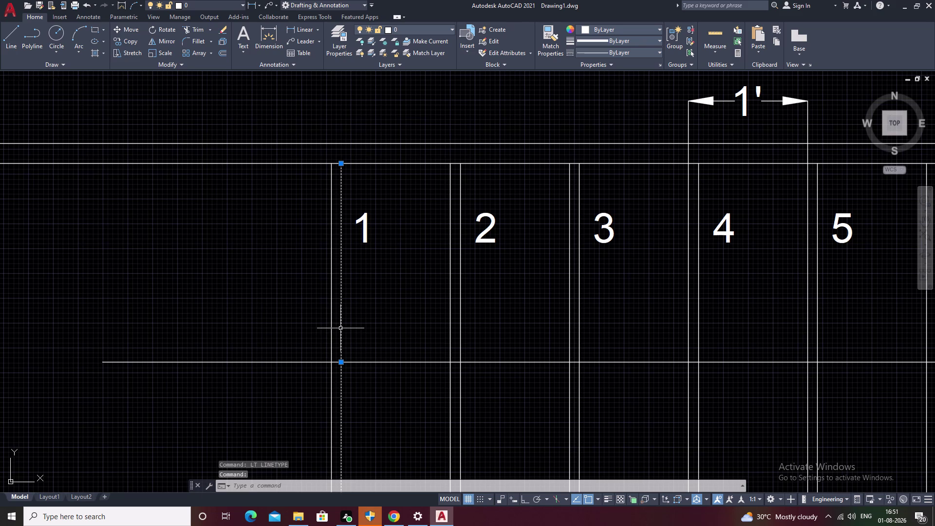
click(650, 50)
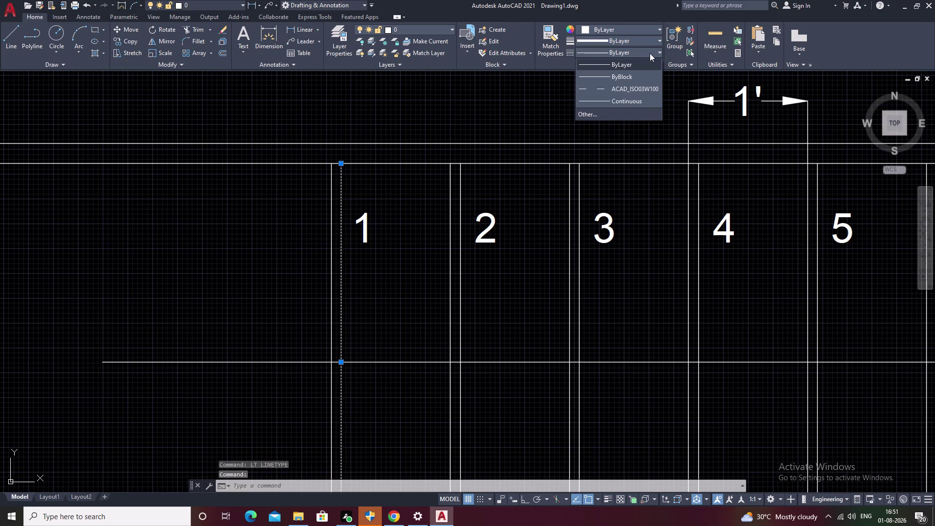
click(640, 91)
scroll(down, 3)
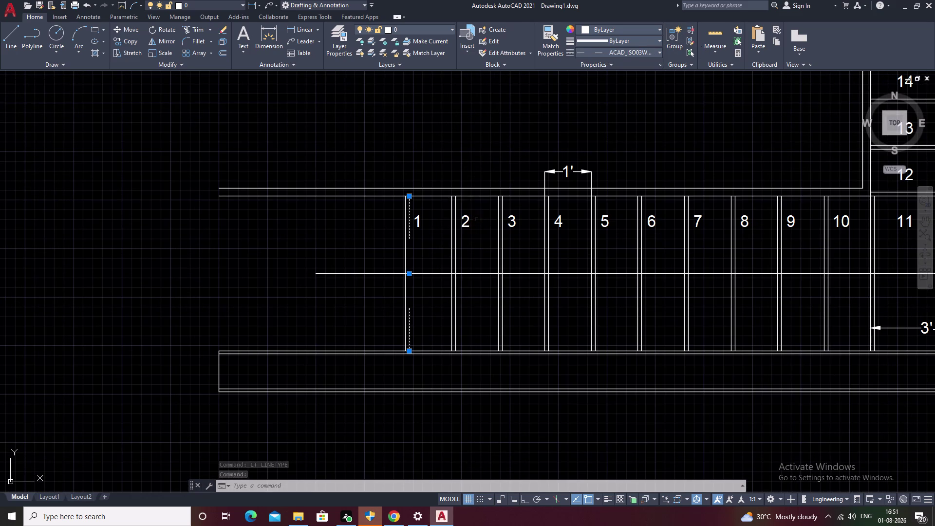
key(Escape)
Set the global linetype scale (LTS) to .1.
text(L)
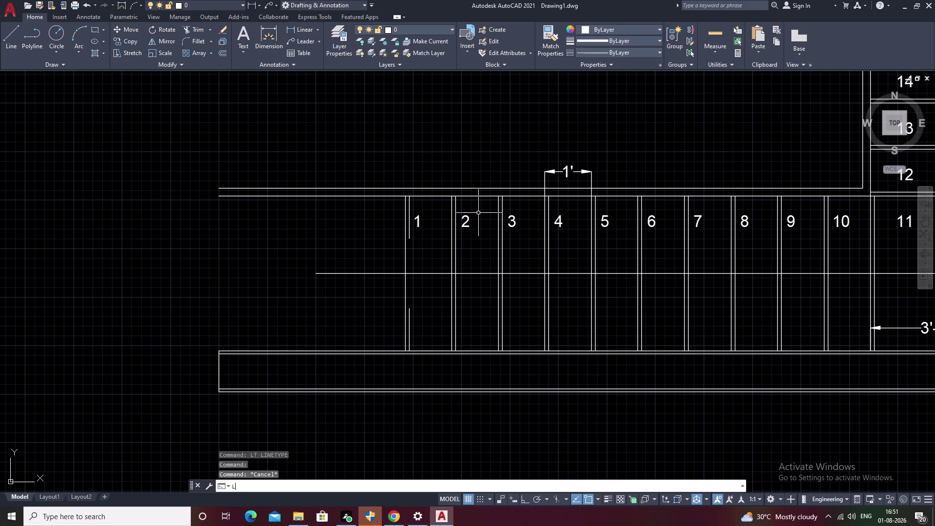
text(TS)
key(space)
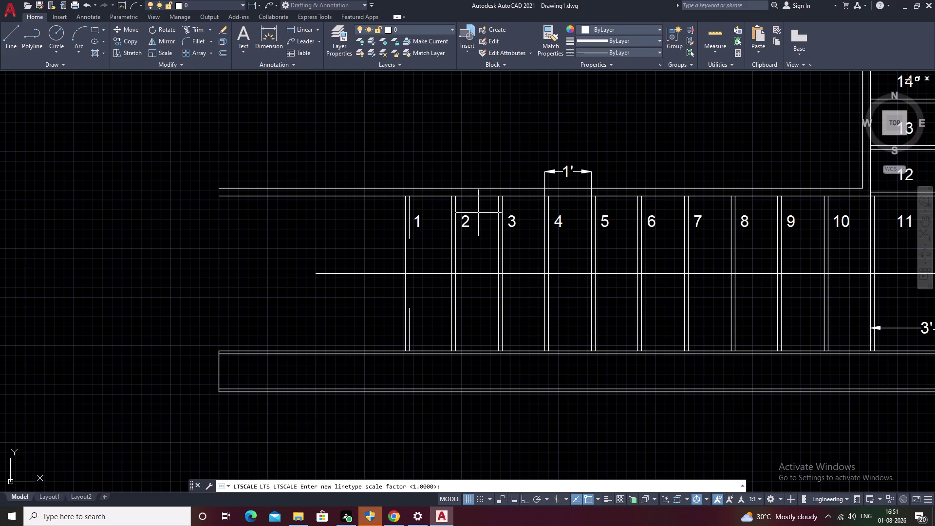
key(period)
text(1)
key(space)
key(Escape)
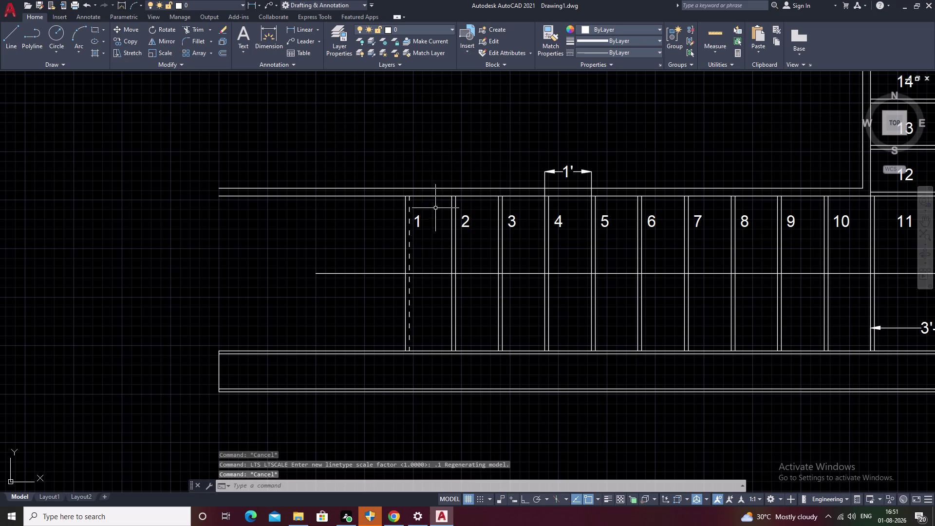
double_click(548, 38)
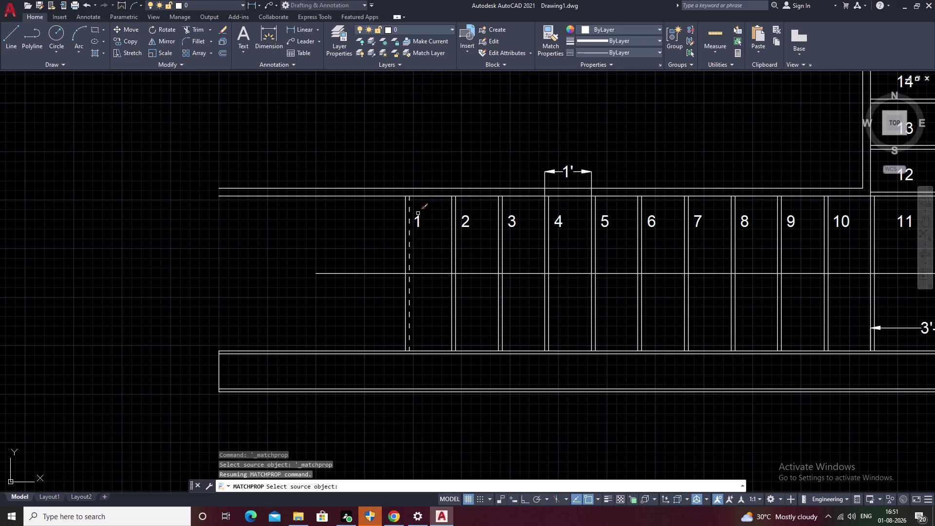
Match bay 1's dashed linetype onto the dividers of bays 2 through 11.
click(410, 234)
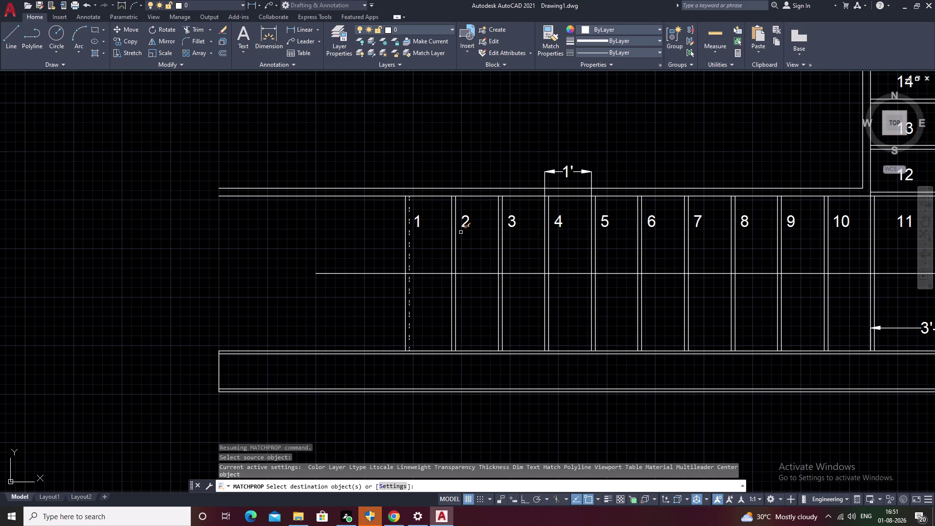
click(456, 233)
middle_drag(475, 233, 362, 234)
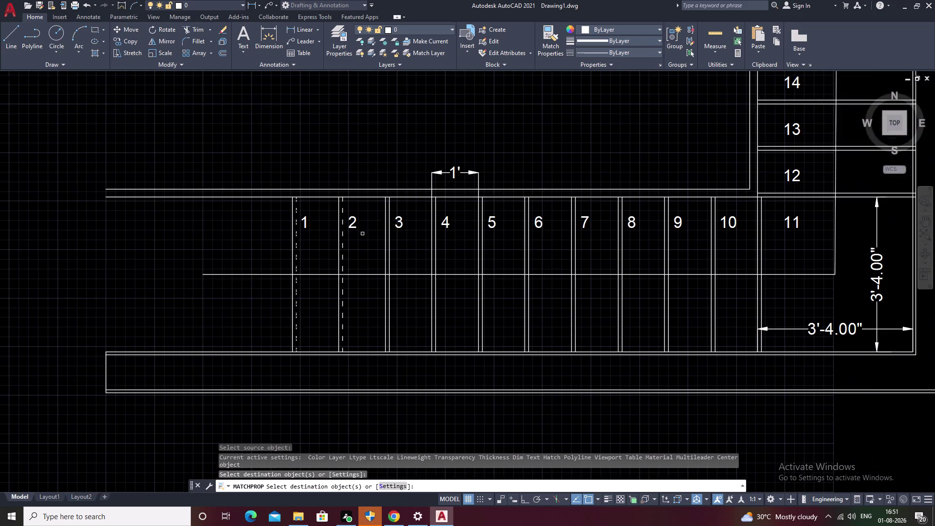
scroll(up, 3)
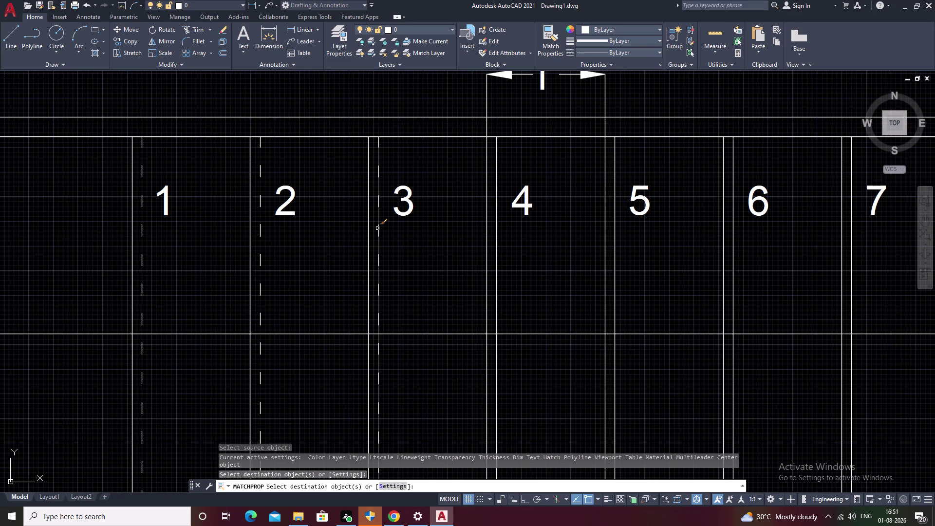
click(378, 228)
click(498, 225)
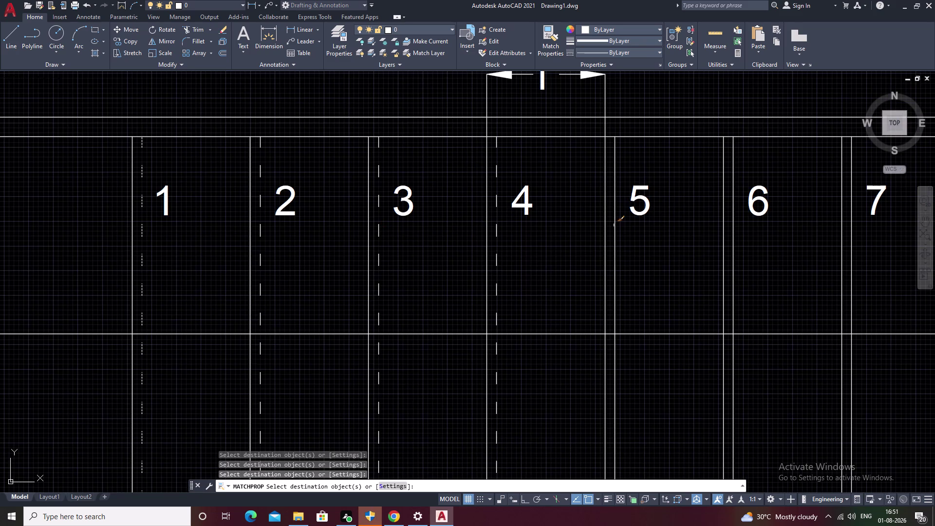
double_click(616, 225)
middle_drag(616, 225, 351, 215)
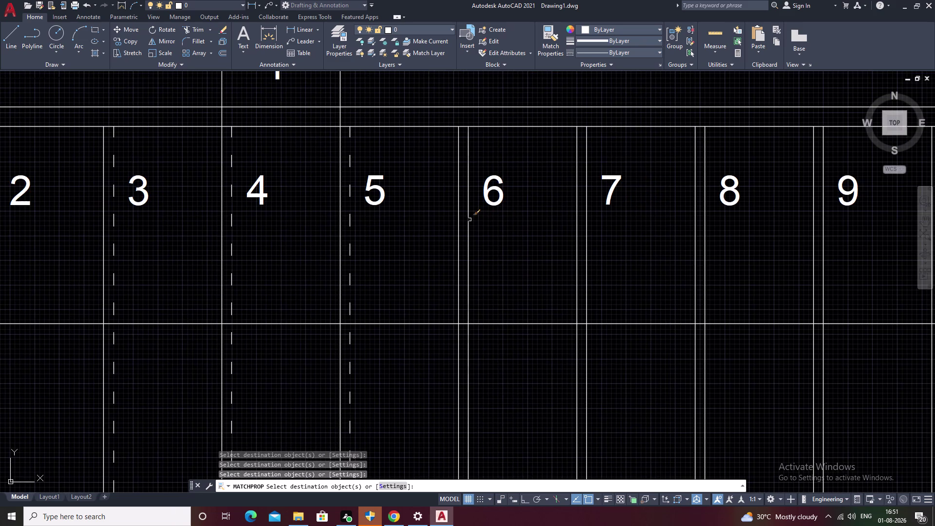
click(469, 220)
click(587, 214)
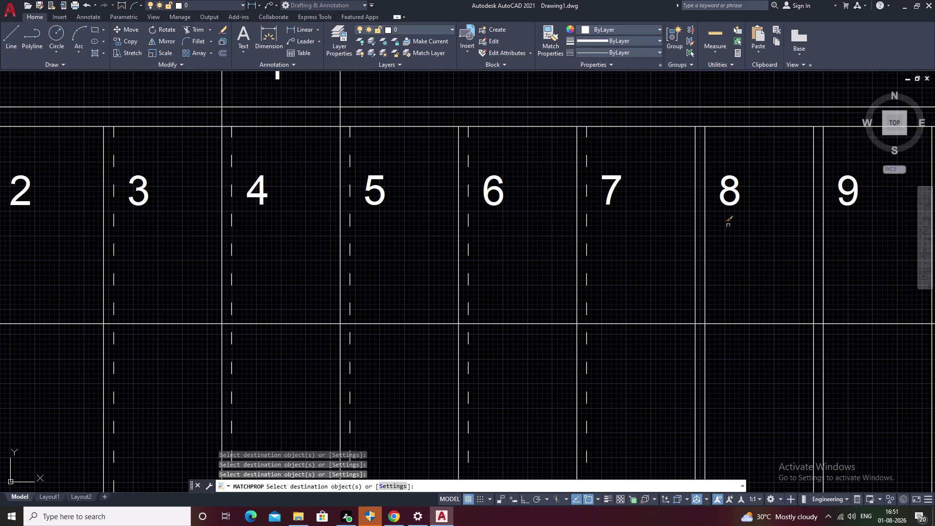
click(704, 224)
middle_drag(743, 232, 472, 240)
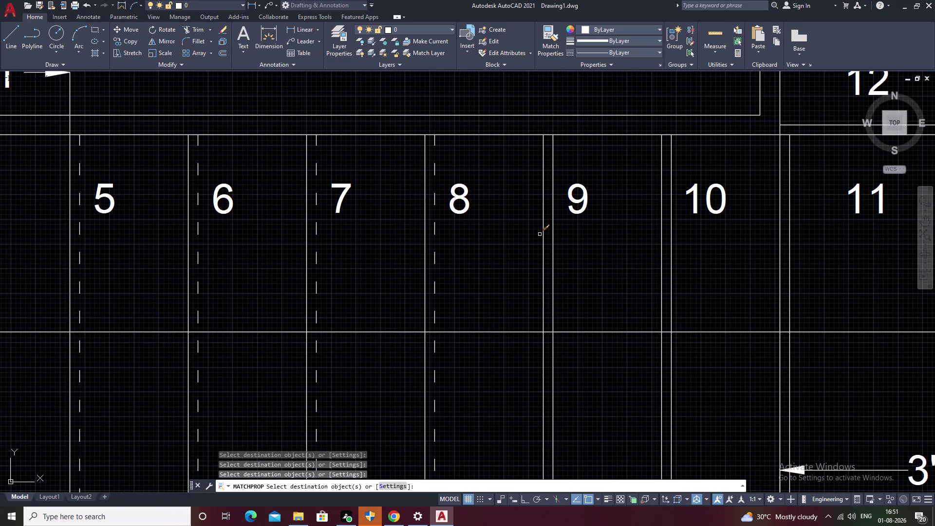
click(551, 232)
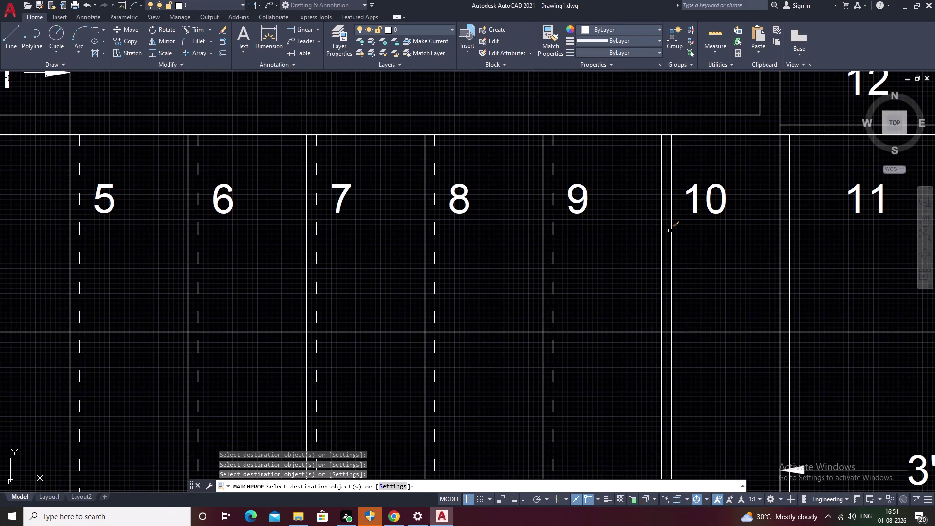
click(671, 231)
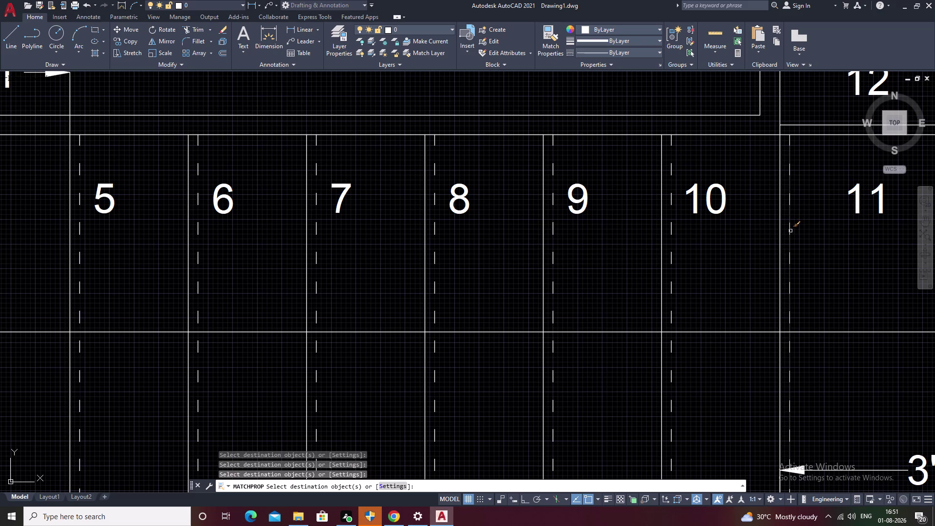
click(790, 231)
Make the lines between bays 11–12, 12–13 and 13–14 dashed.
middle_drag(821, 224, 526, 293)
click(548, 192)
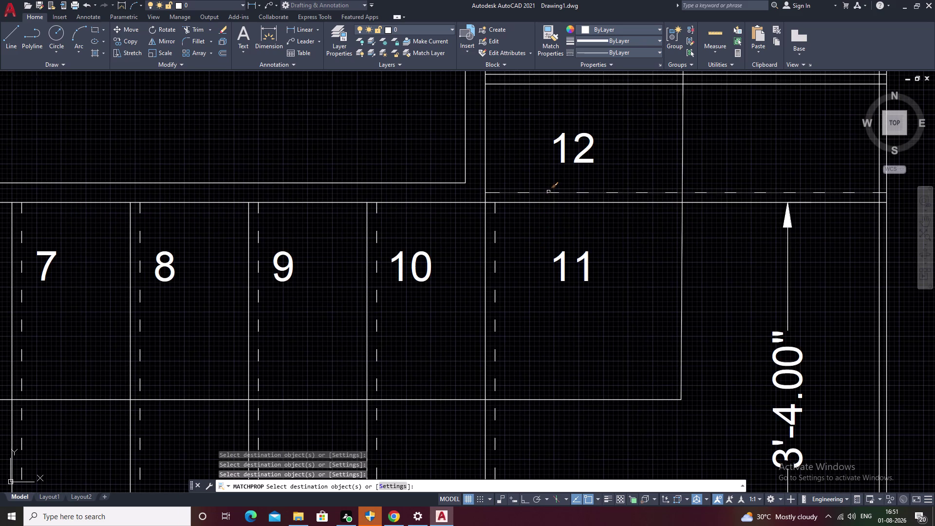
middle_drag(553, 152, 534, 271)
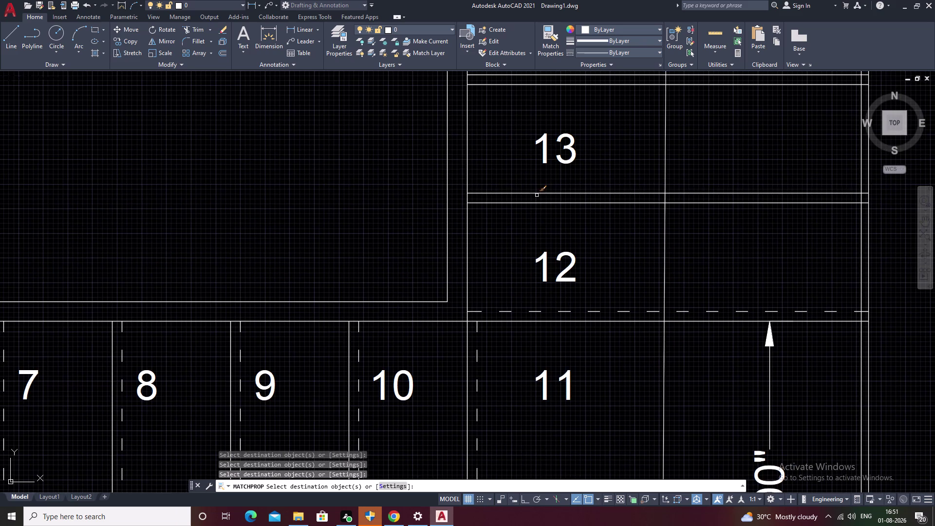
click(537, 194)
middle_drag(539, 169, 539, 269)
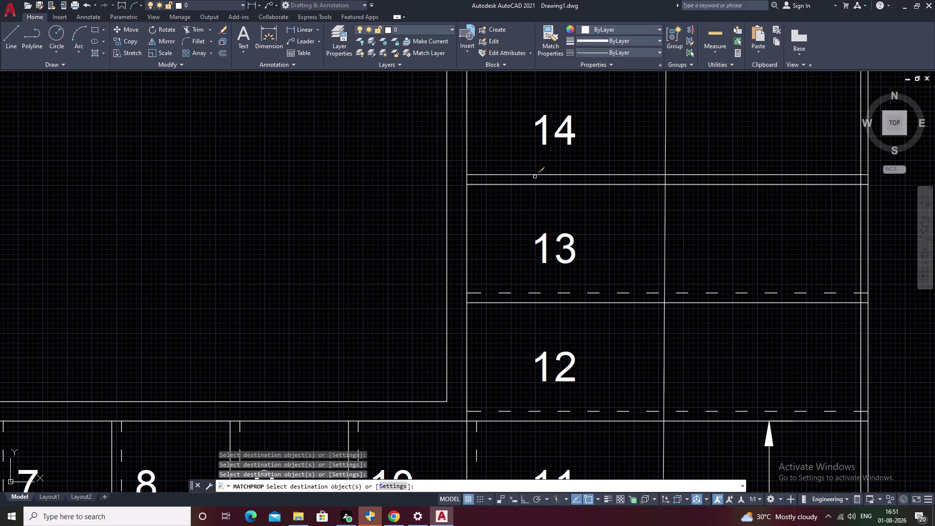
click(534, 176)
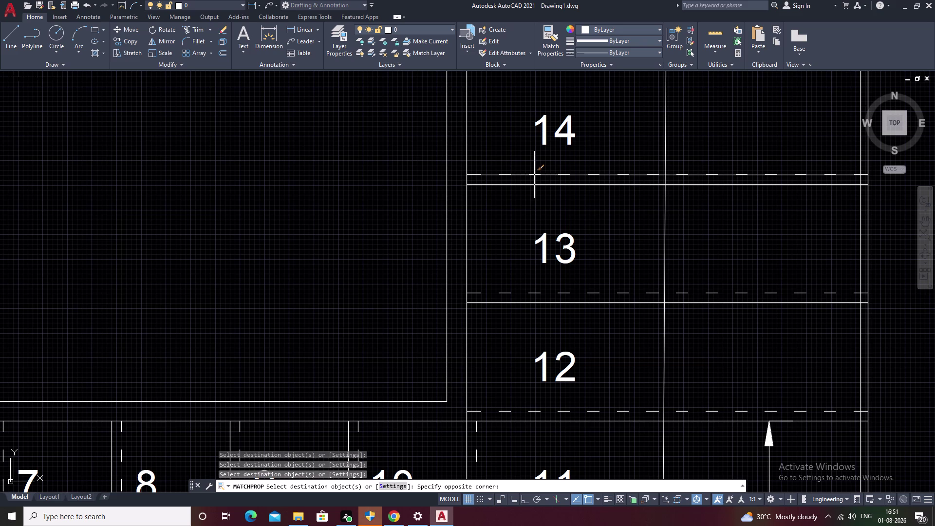
click(534, 174)
key(space)
middle_drag(533, 162, 531, 290)
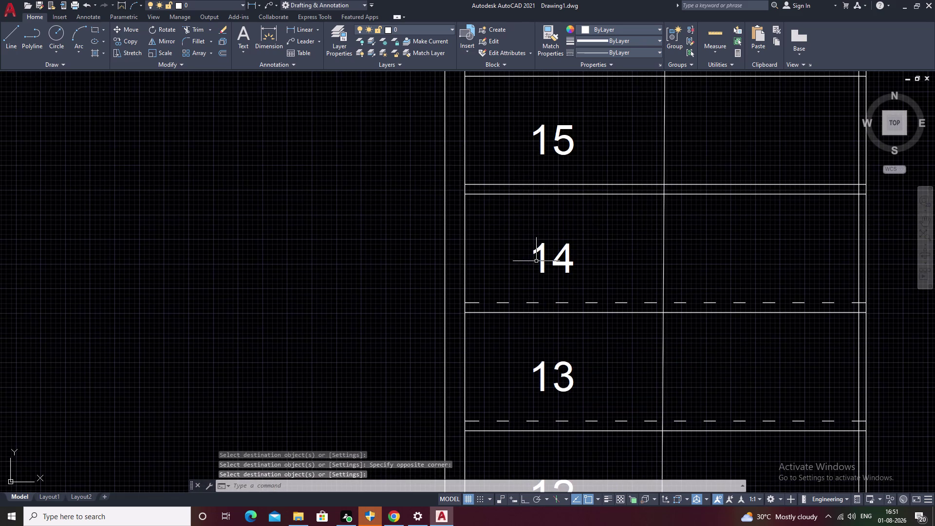